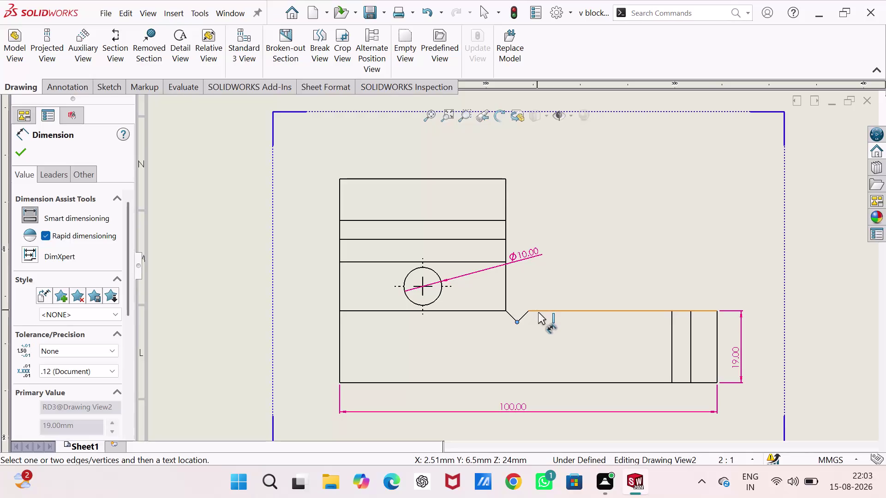
Add the 3.00 dimension to the step edge beside the notch in the side view.
click(538, 313)
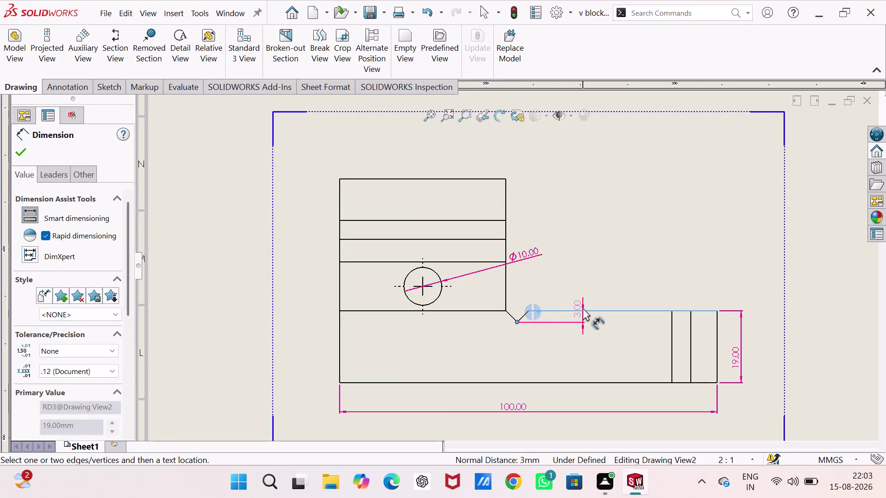
click(583, 296)
scroll(up, 3)
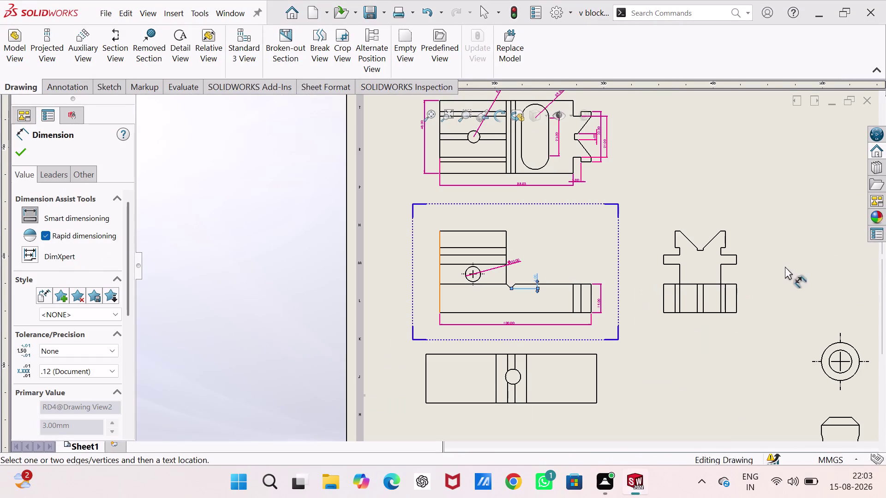
scroll(down, 3)
scroll(down, 3)
Dimension the end view's 19 mm base height, 32 mm shoulder height and 48 mm width.
scroll(up, 3)
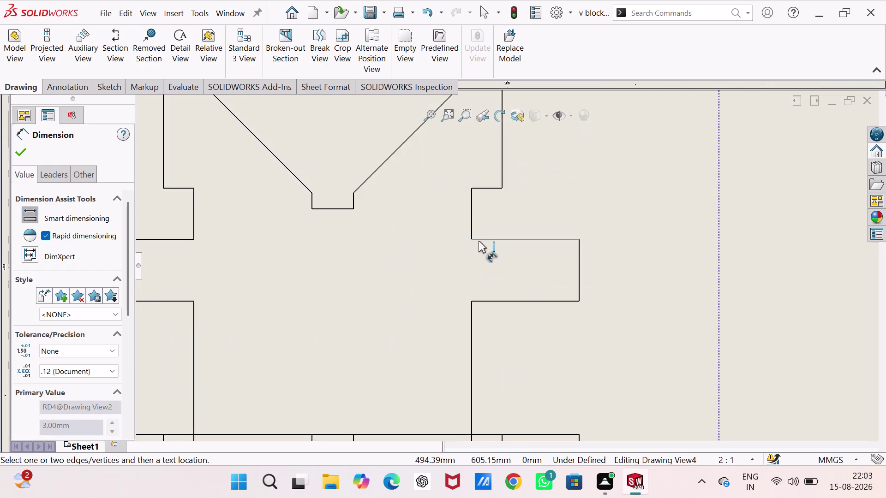
scroll(up, 3)
scroll(up, 3)
scroll(up, 3)
scroll(down, 3)
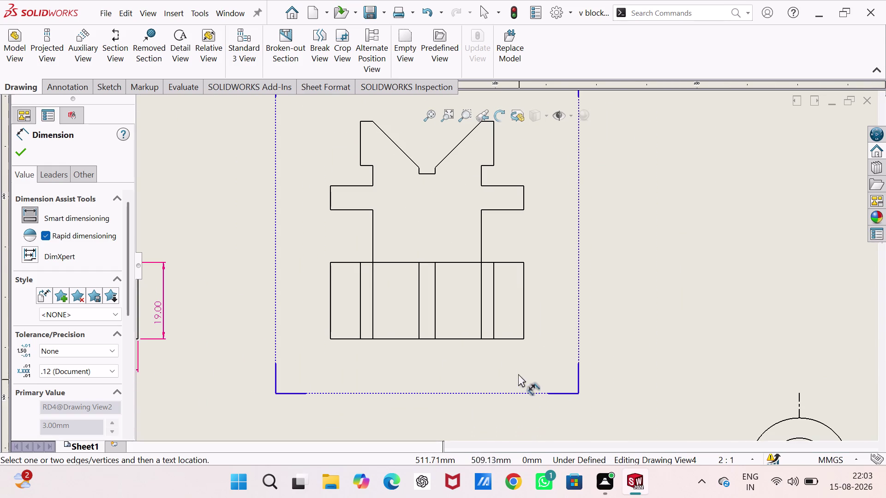
click(524, 304)
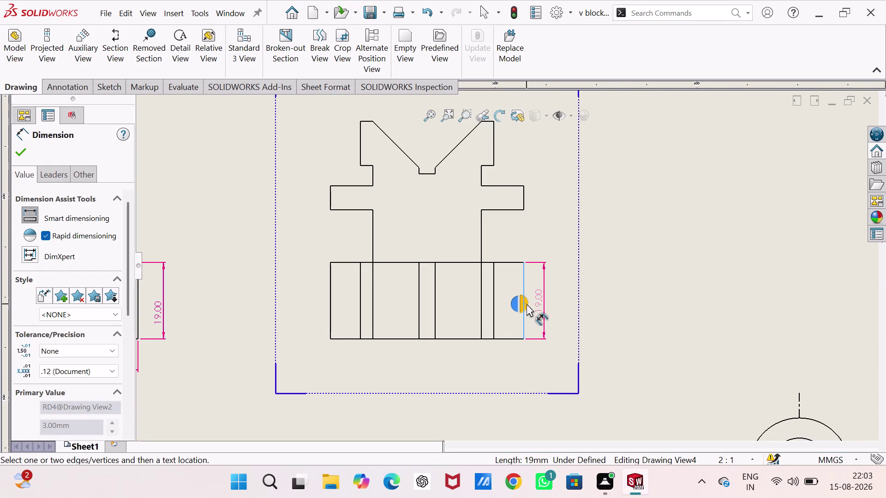
click(526, 304)
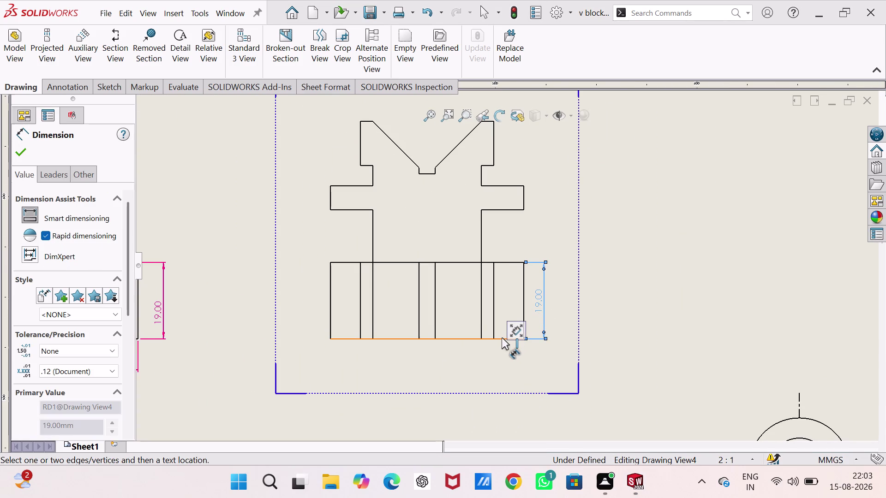
click(501, 338)
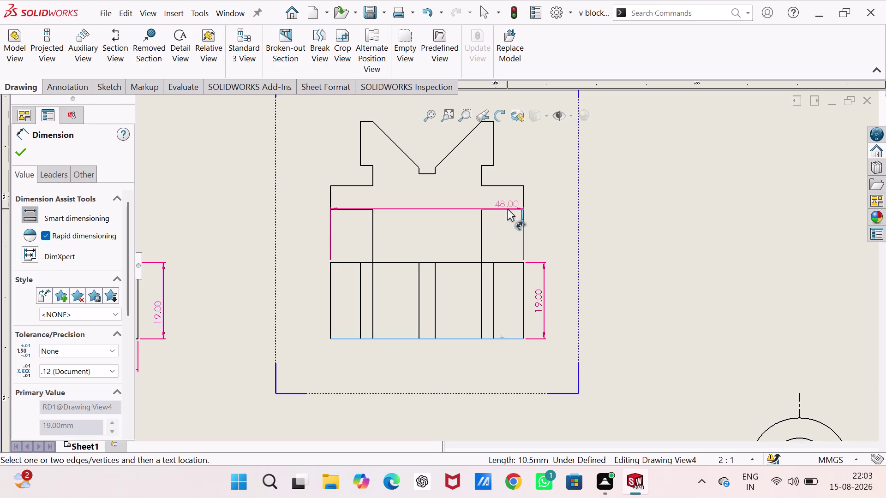
click(507, 209)
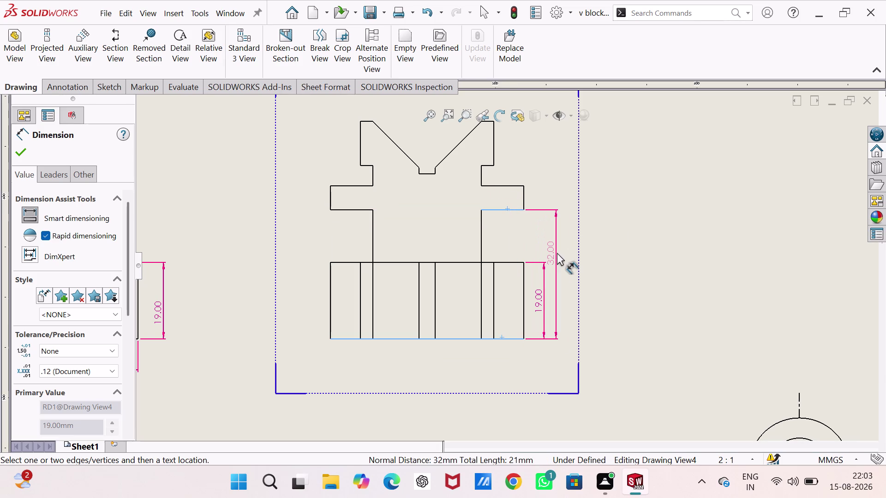
click(557, 253)
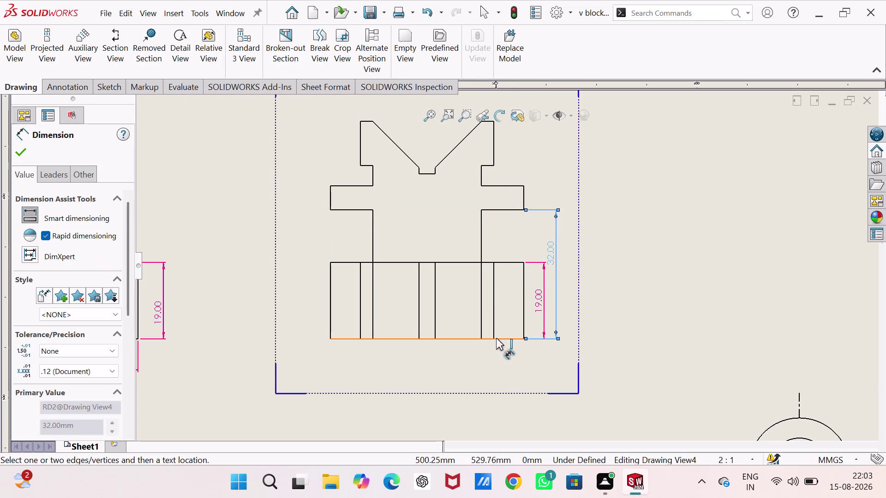
click(496, 338)
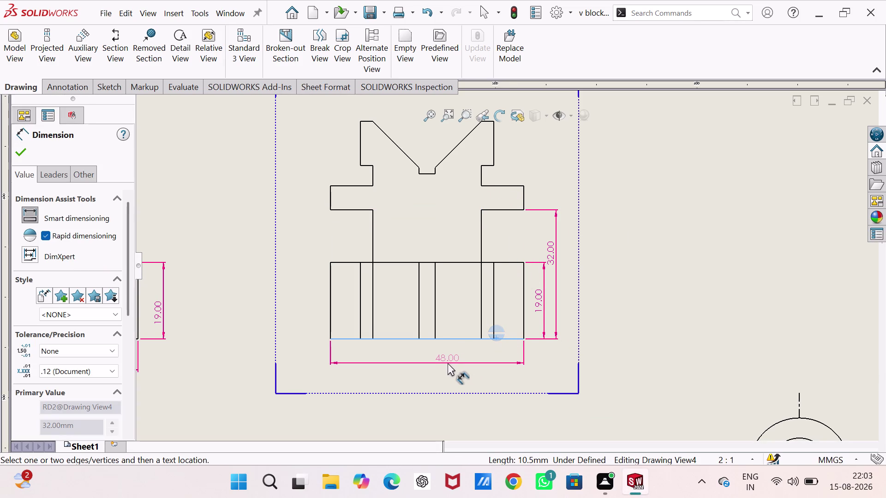
click(448, 363)
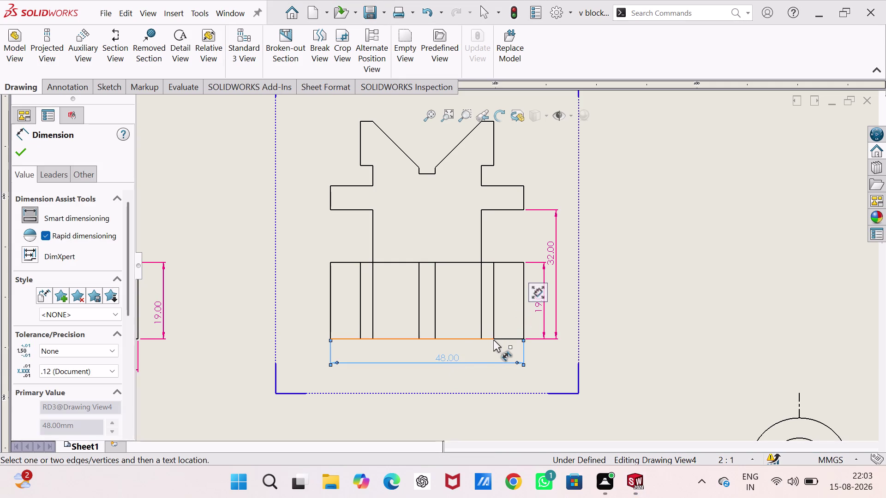
Add the 38 mm, 43 mm and 54 mm height dimensions from the bottom edge.
click(505, 339)
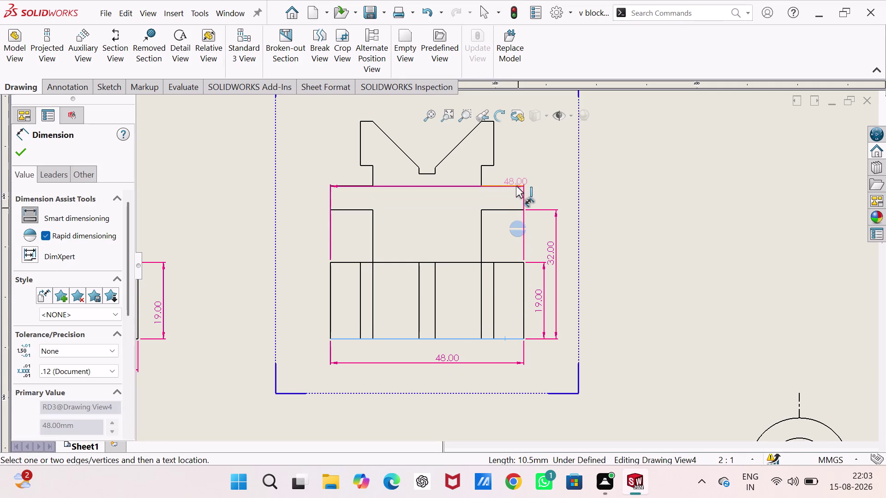
click(516, 186)
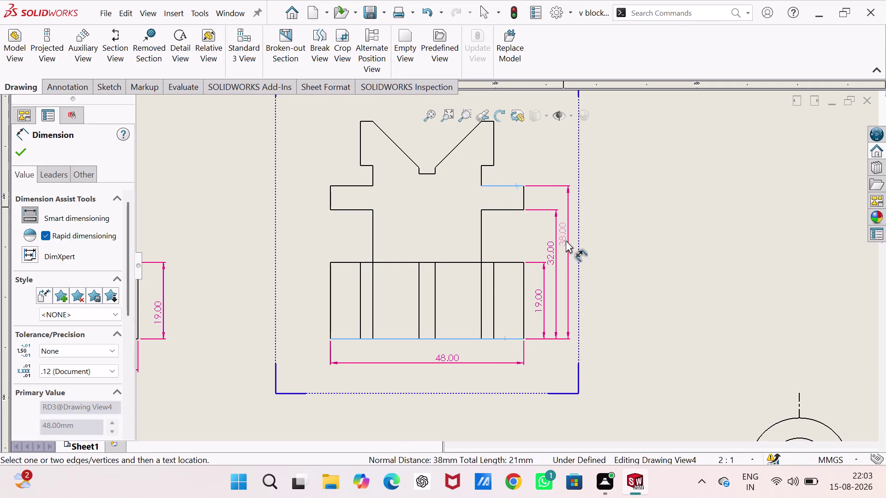
click(570, 254)
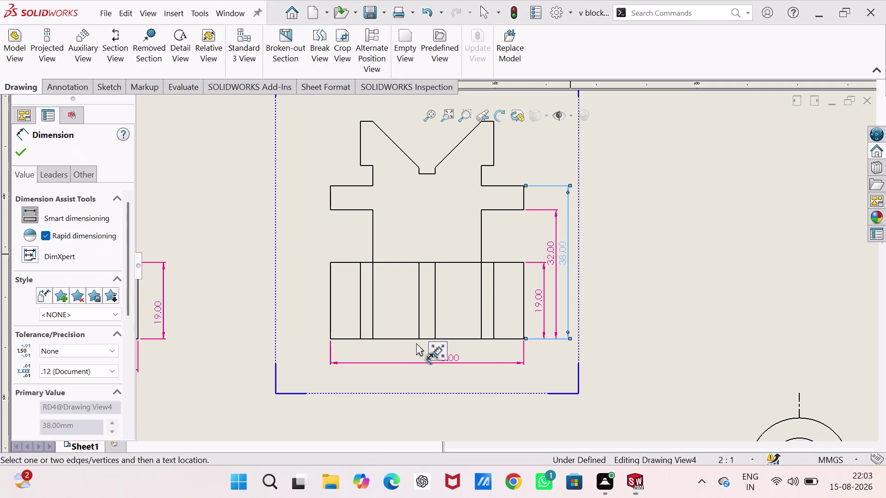
click(425, 338)
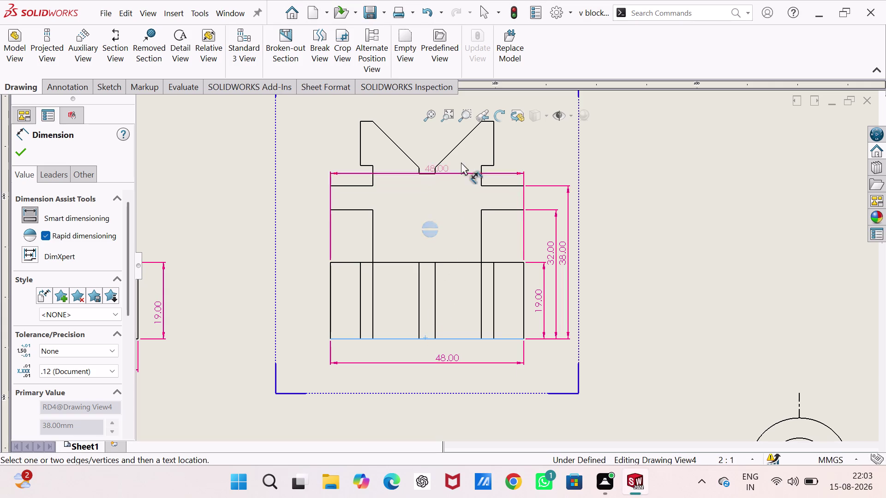
click(487, 165)
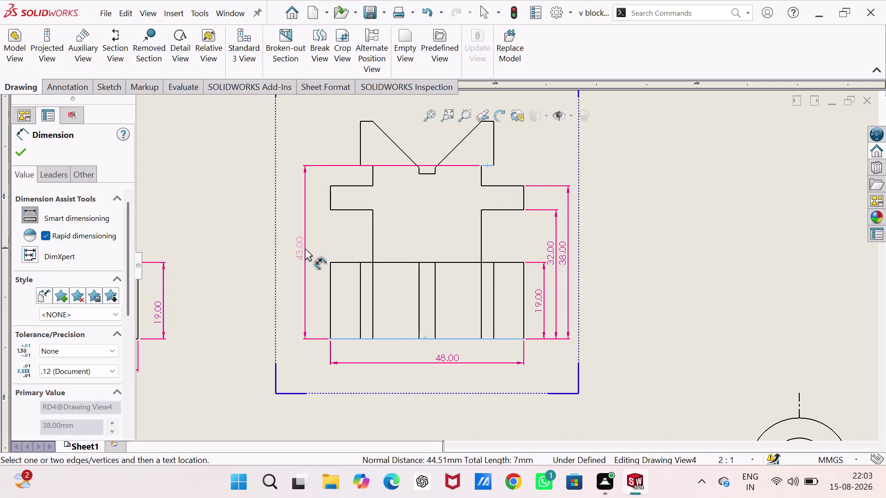
click(305, 248)
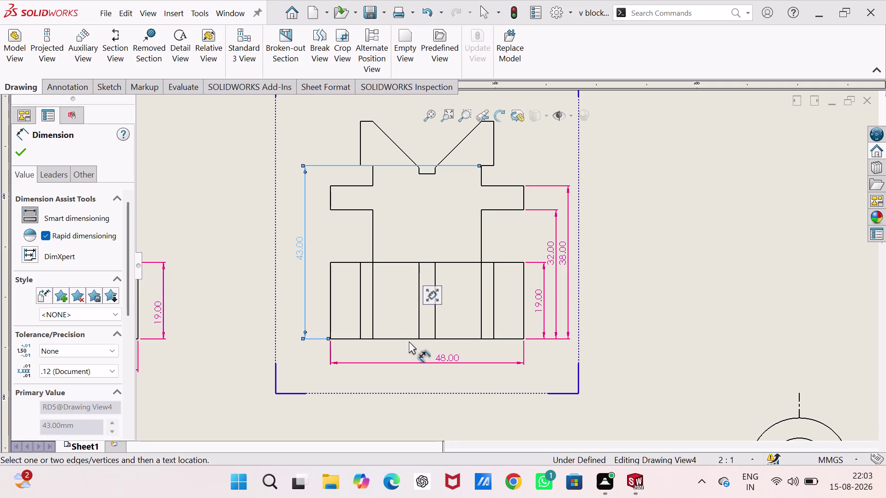
click(407, 340)
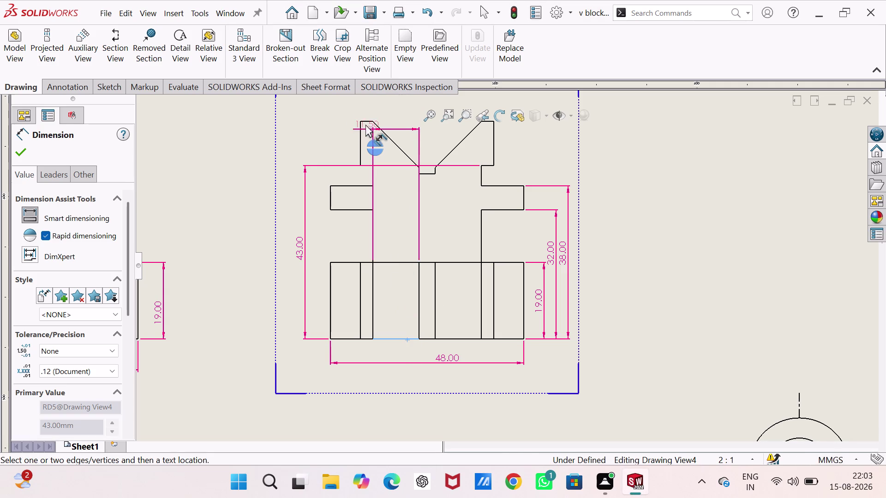
click(365, 120)
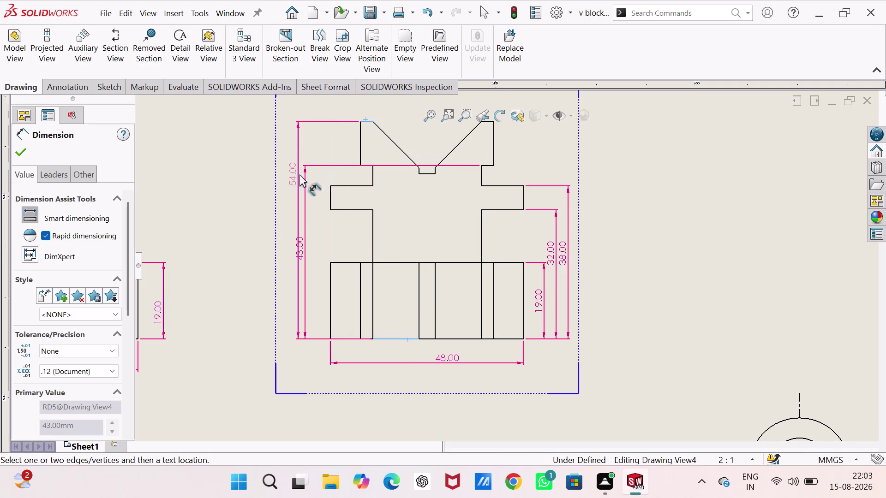
click(296, 230)
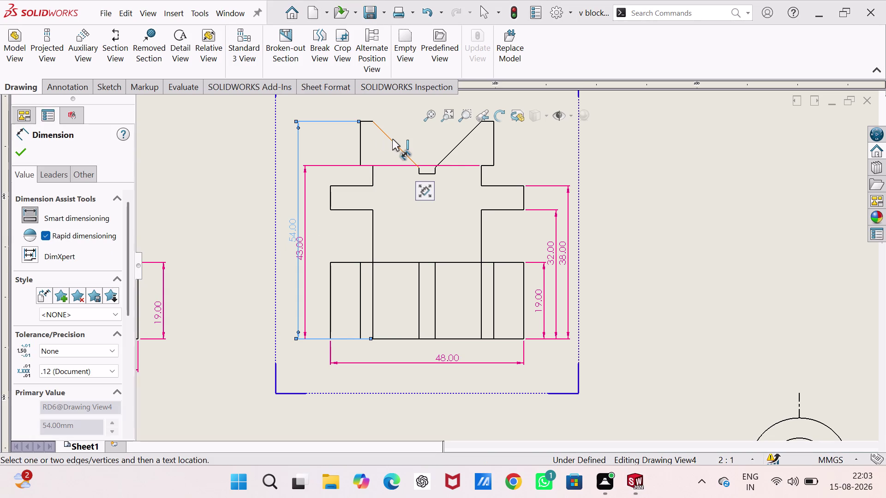
Dimension the 90° V angle and the 4 mm slot width.
click(392, 139)
click(451, 150)
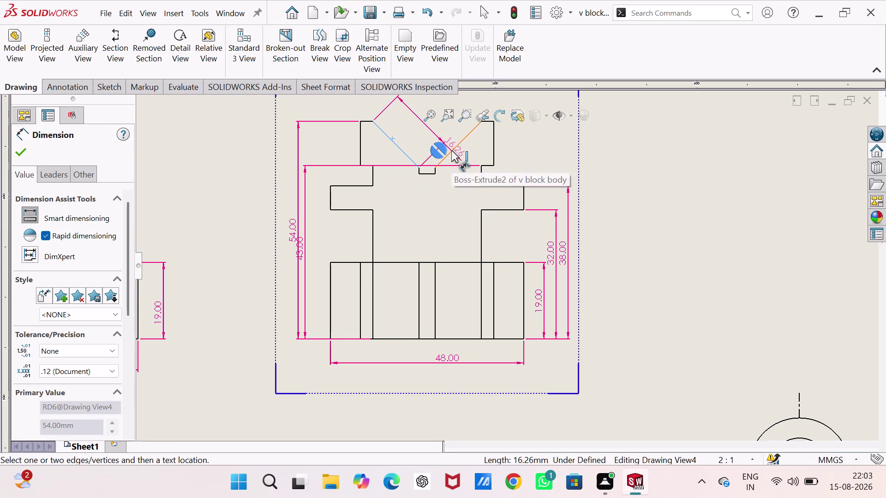
click(429, 136)
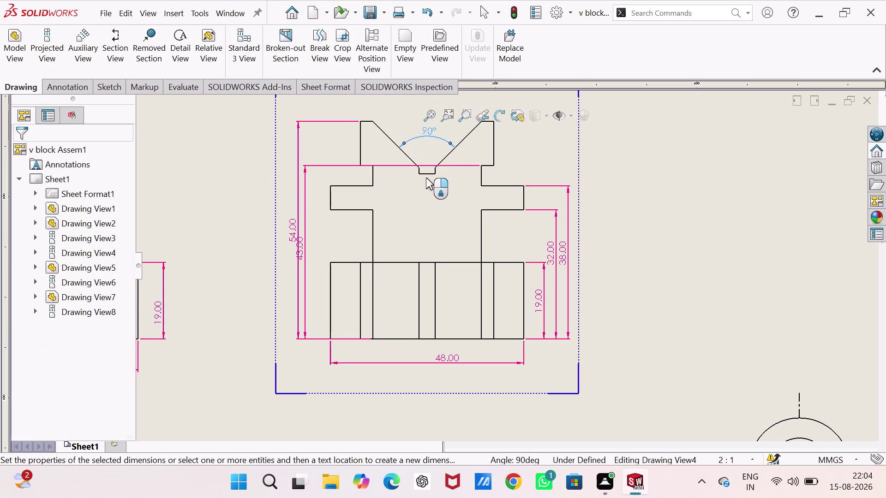
click(426, 174)
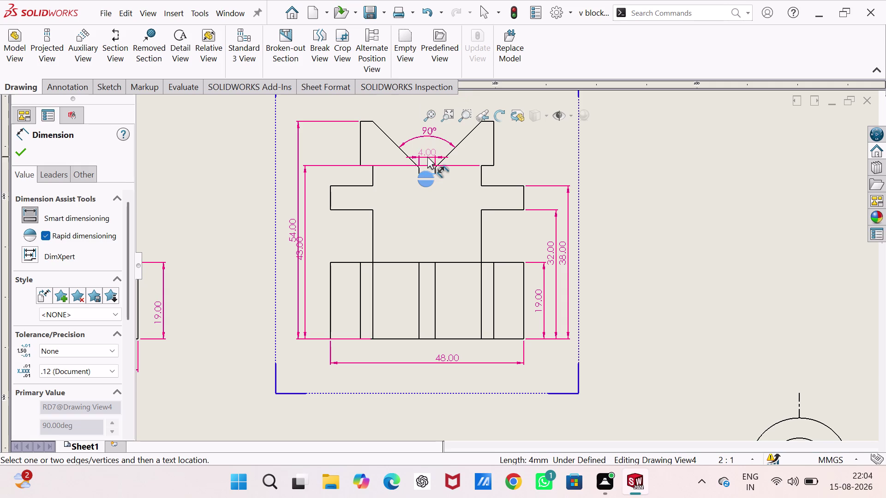
click(427, 157)
scroll(up, 3)
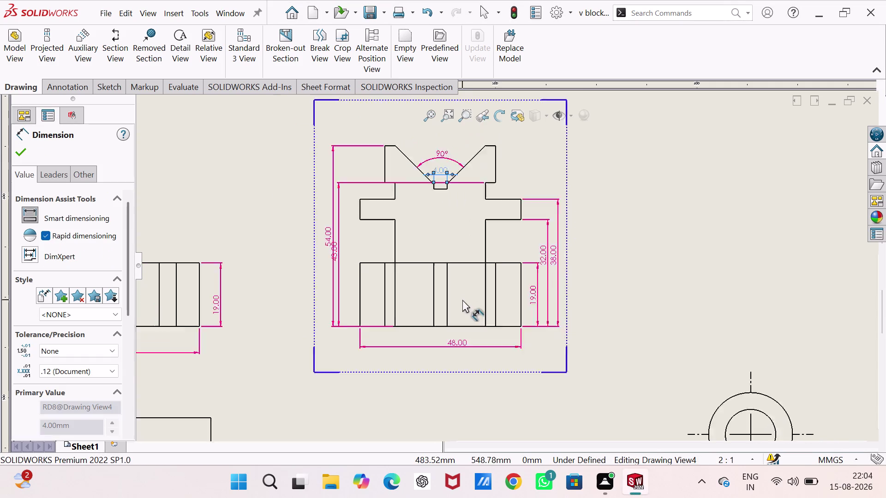
Dimension the outer circle of the ring view as Ø10.00.
scroll(up, 3)
scroll(up, 3)
scroll(down, 3)
scroll(down, 3)
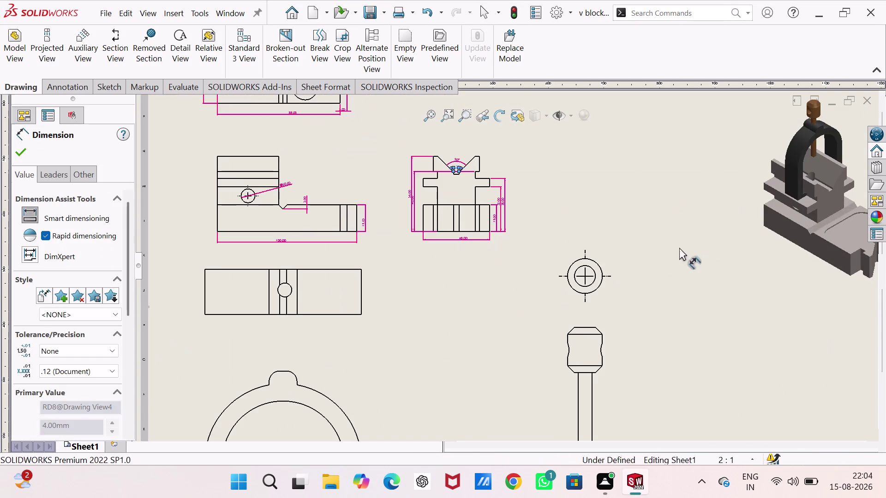
scroll(down, 3)
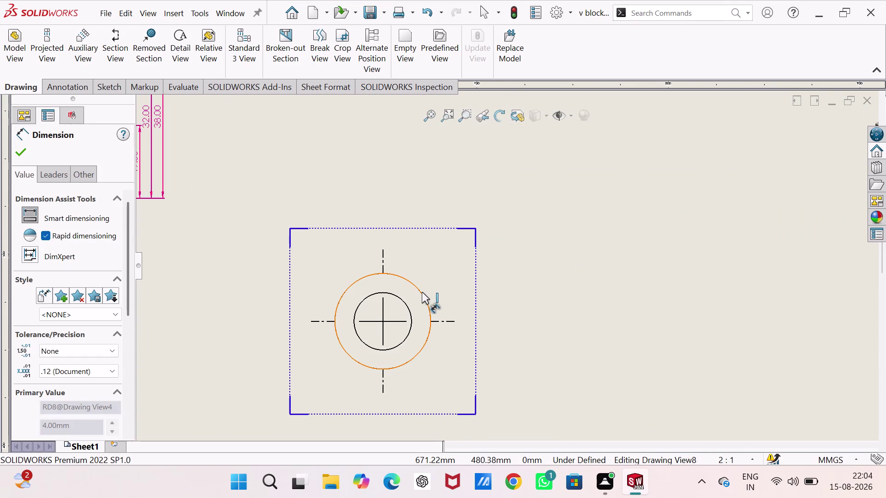
click(422, 292)
click(443, 264)
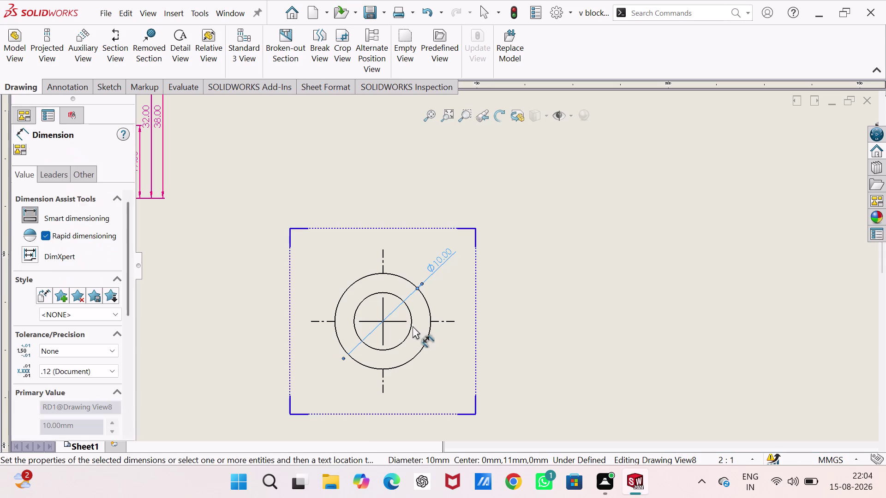
Add the Ø6.00 inner diameter dimension to the ring.
click(413, 325)
click(411, 316)
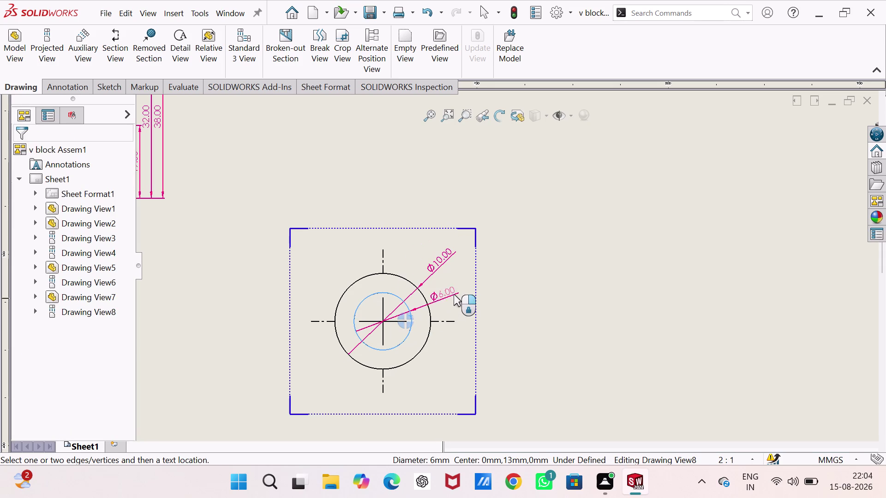
click(458, 292)
scroll(up, 3)
scroll(up, 3)
scroll(down, 3)
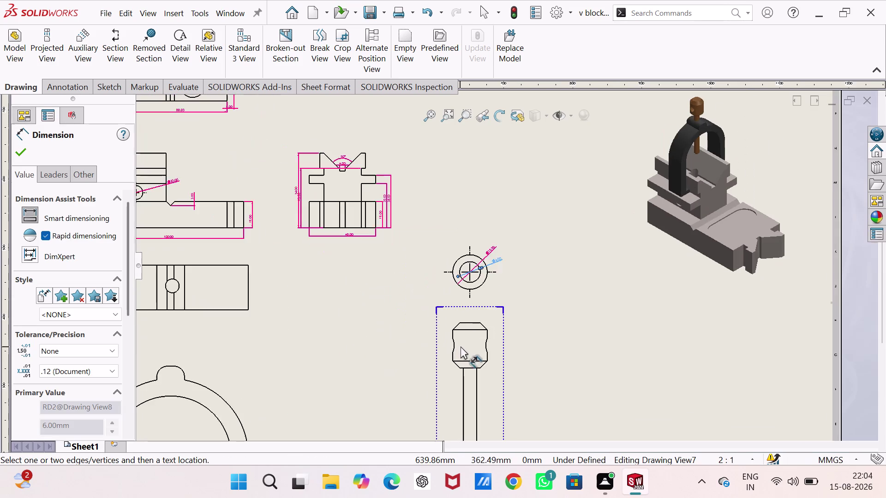
Add the 135° chamfer angle dimension under the pin head.
scroll(down, 3)
scroll(up, 3)
scroll(down, 3)
scroll(down, 3)
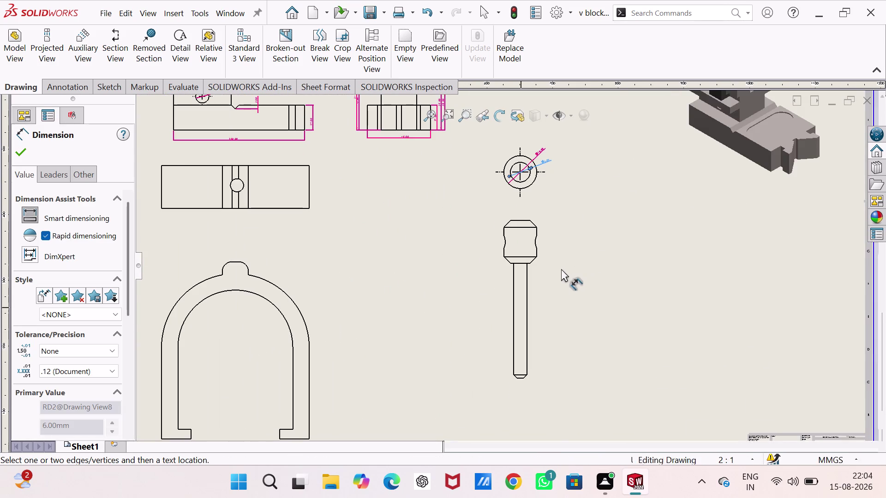
scroll(down, 3)
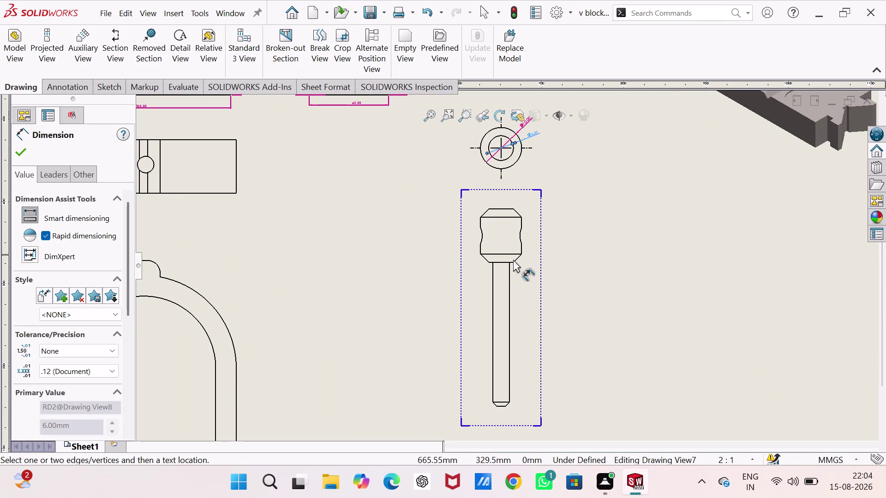
click(518, 257)
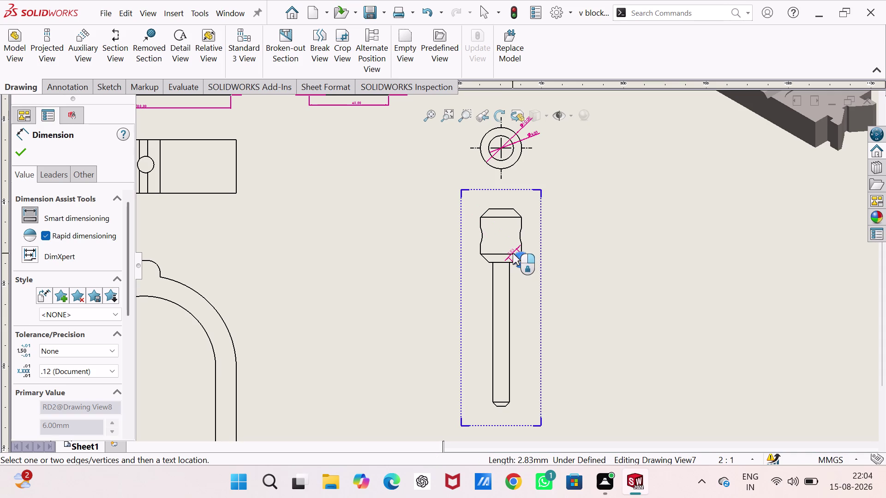
scroll(down, 3)
scroll(down, 3)
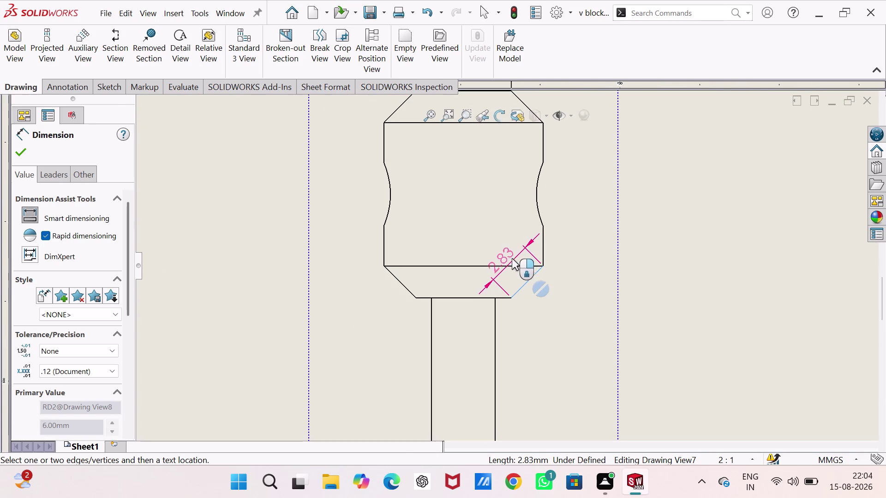
scroll(down, 3)
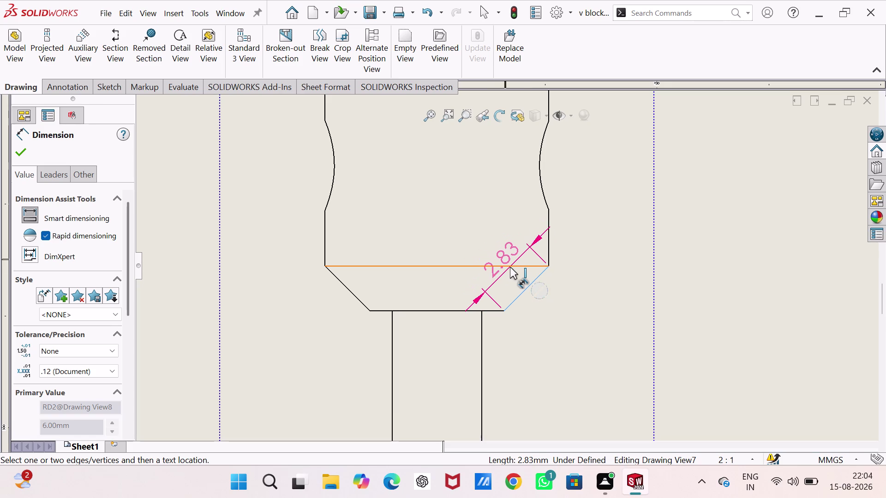
click(509, 267)
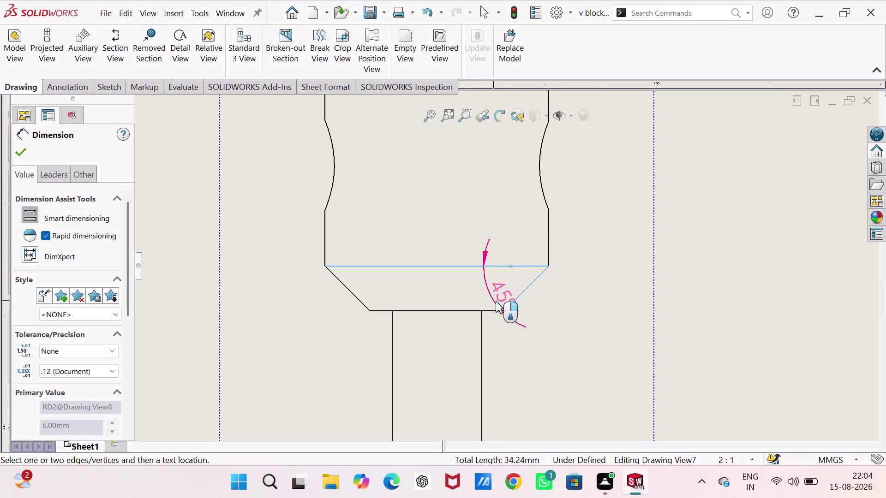
click(543, 303)
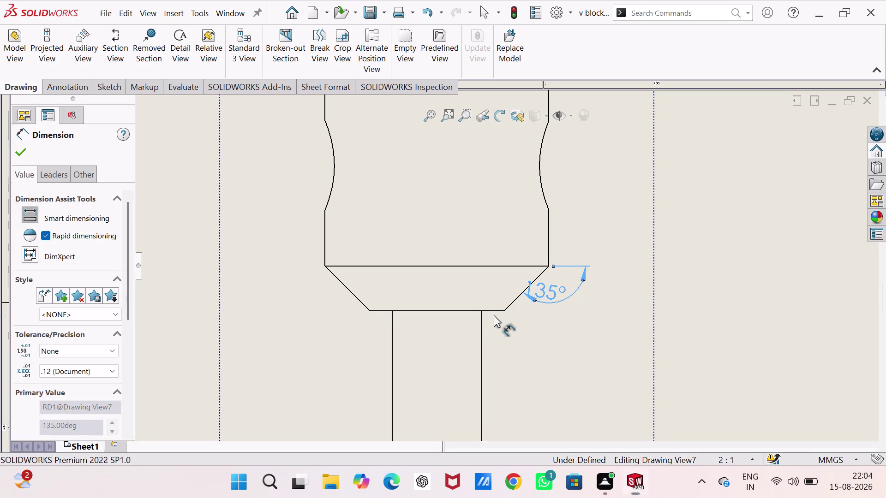
Dimension the pin's 34.00 shank length and 13.00 head height.
click(483, 335)
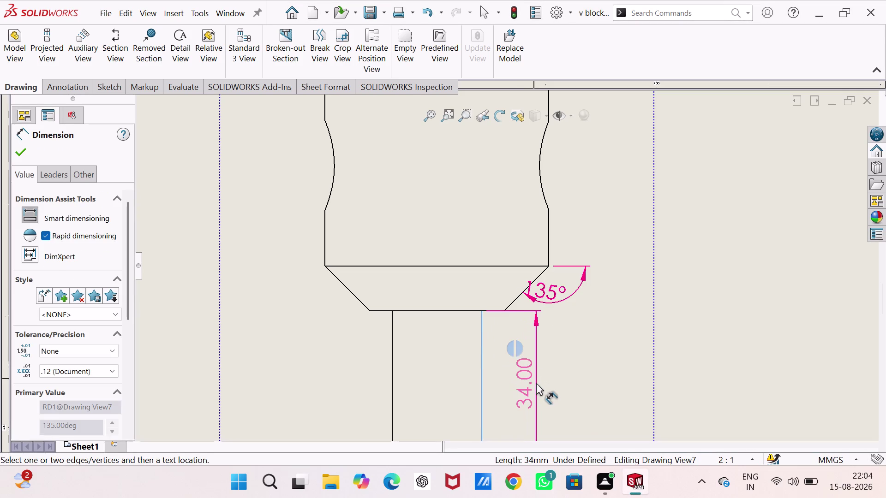
click(536, 383)
scroll(up, 3)
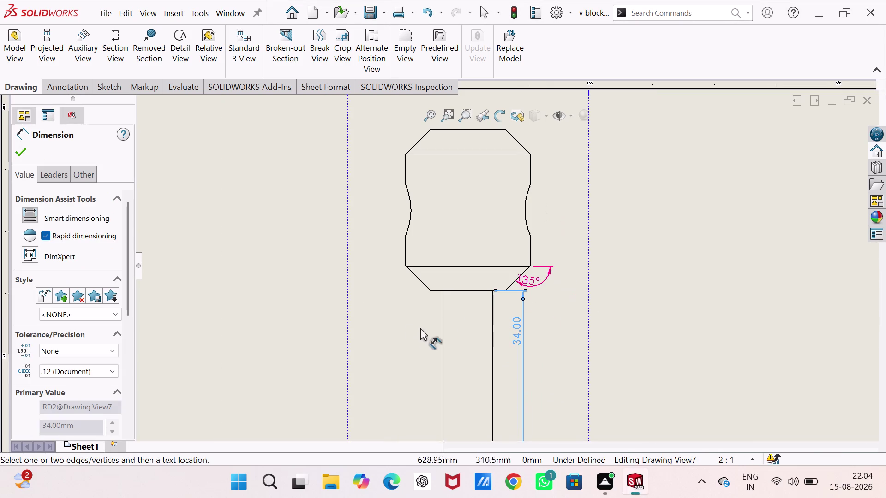
click(440, 292)
scroll(up, 3)
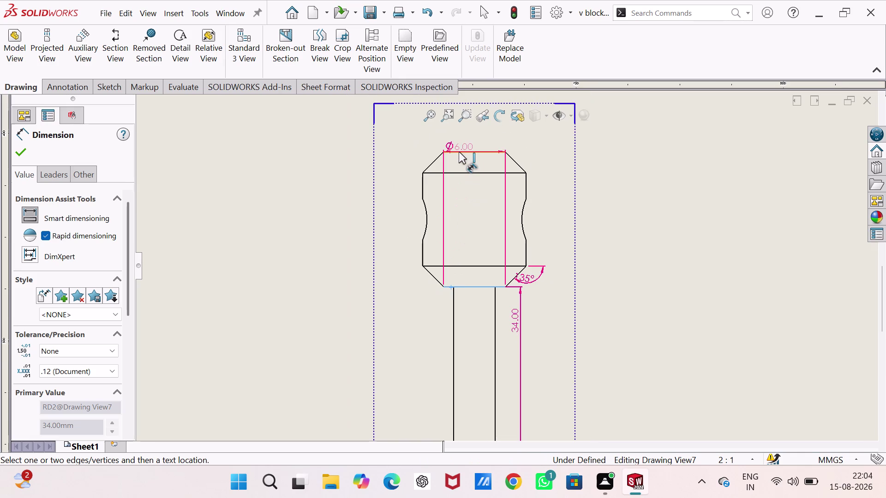
scroll(down, 3)
scroll(up, 3)
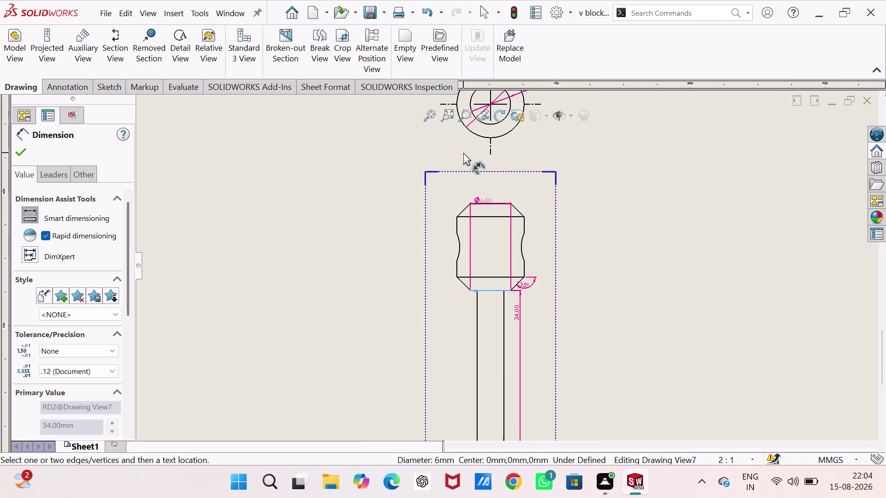
scroll(down, 3)
scroll(down, 3)
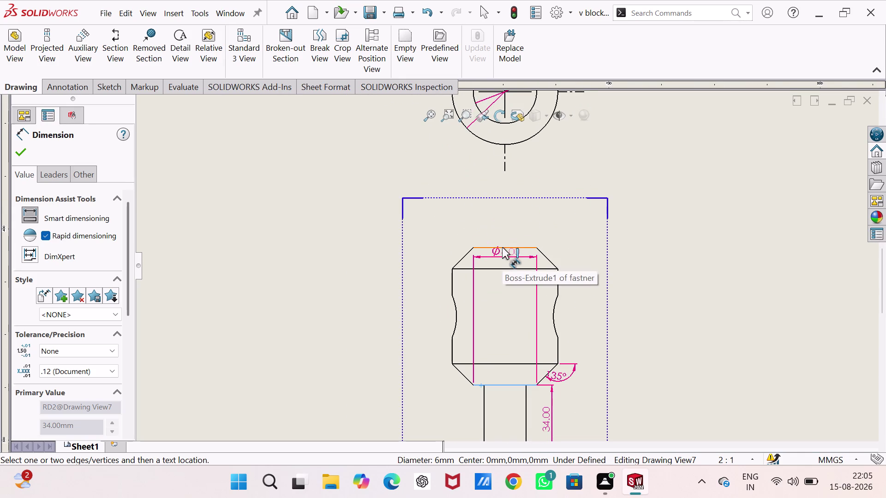
click(502, 247)
click(429, 304)
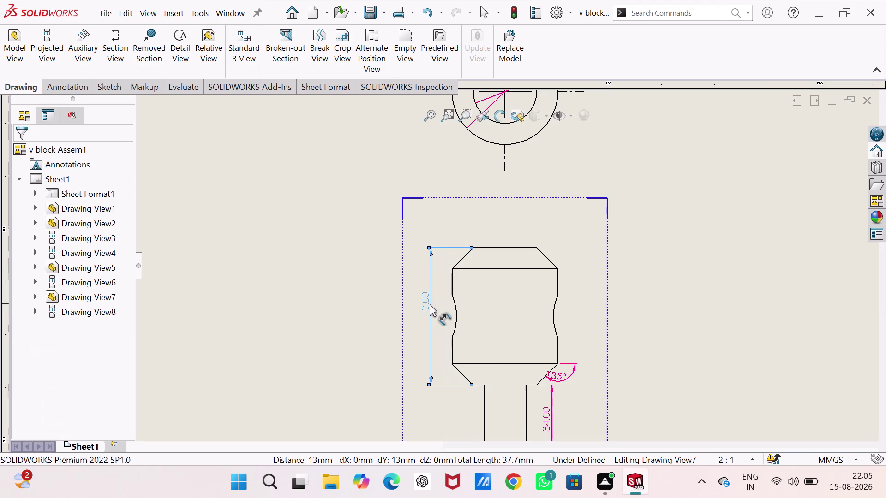
Add the 4.00 diameter dimension at the shank end.
scroll(up, 3)
scroll(up, 3)
scroll(down, 3)
scroll(up, 3)
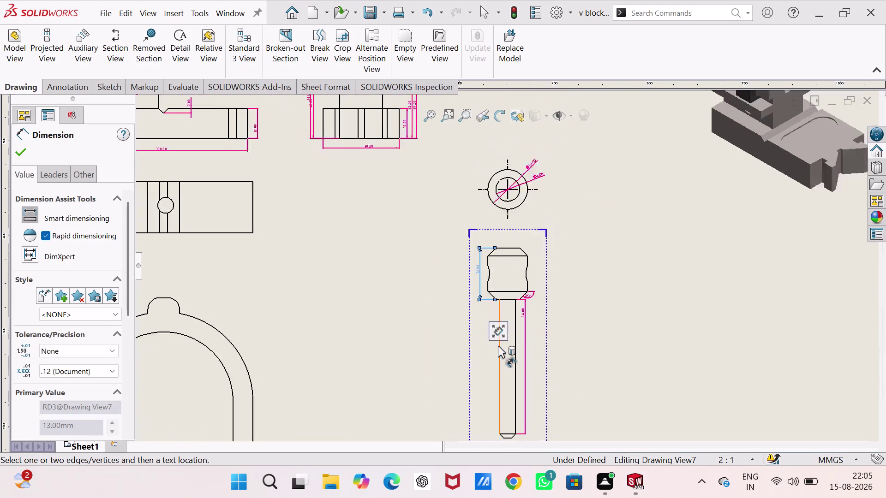
scroll(up, 3)
scroll(down, 3)
scroll(down, 3)
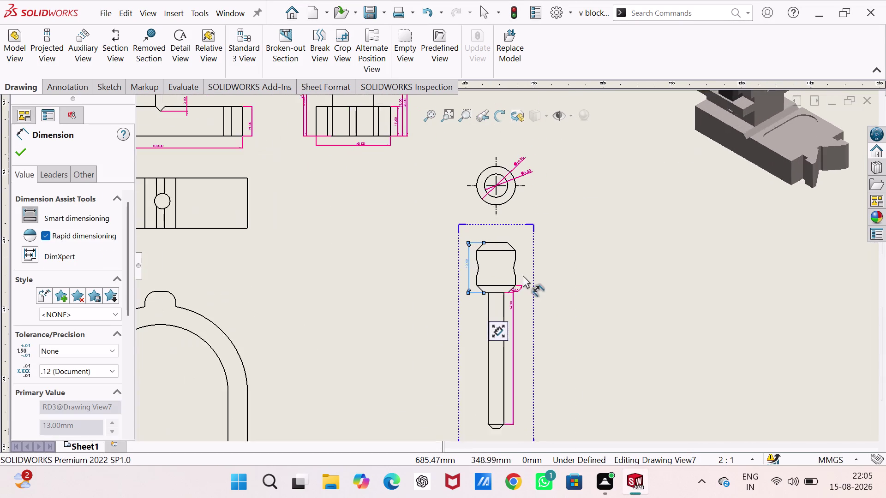
scroll(down, 3)
scroll(up, 3)
scroll(down, 3)
scroll(up, 3)
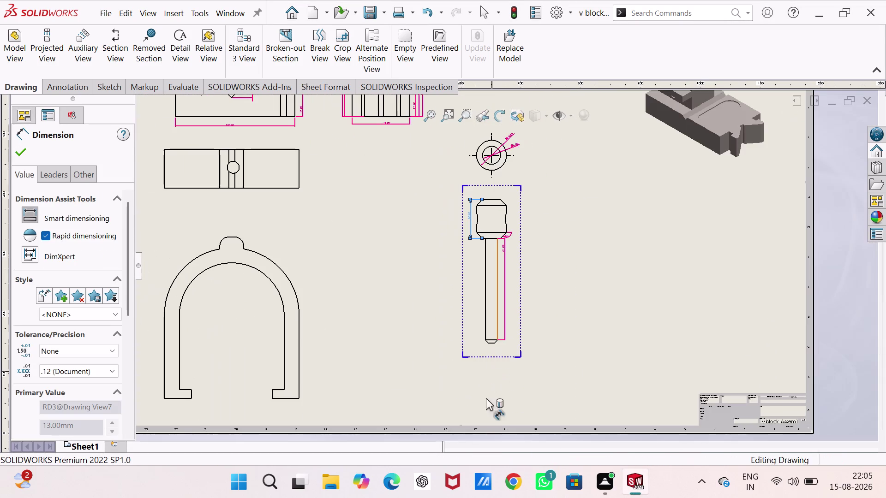
scroll(down, 3)
click(499, 213)
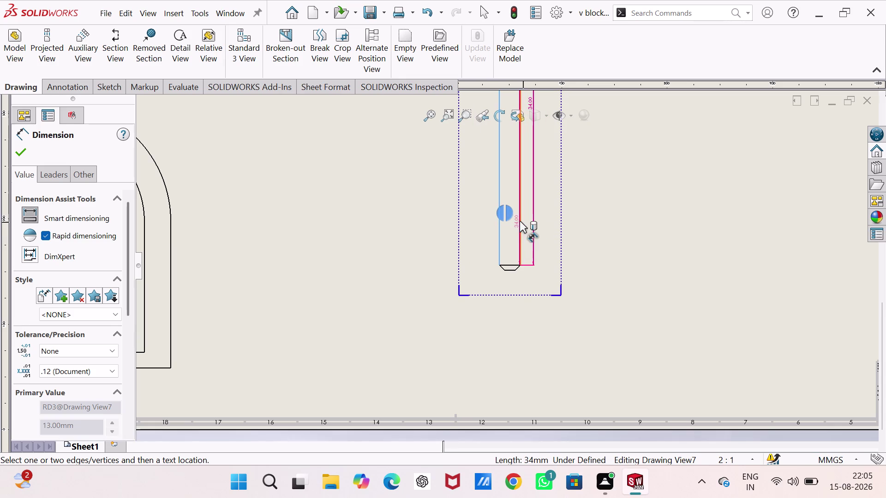
click(519, 221)
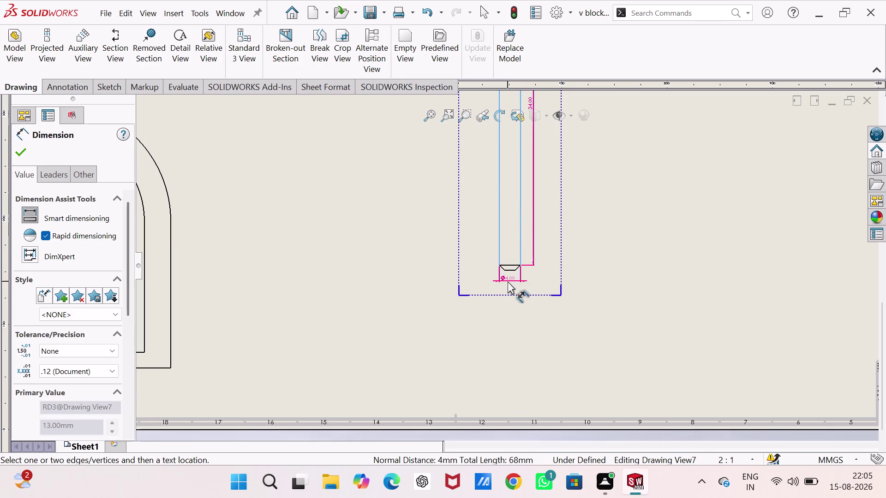
click(507, 281)
scroll(up, 3)
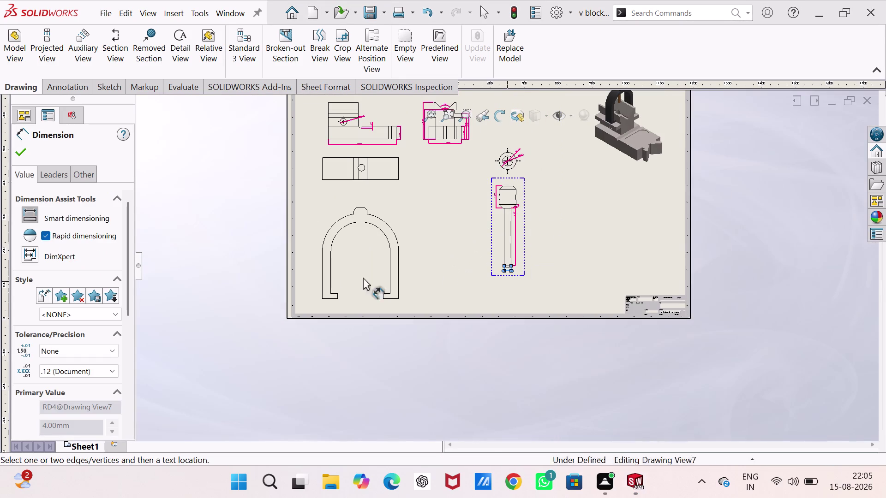
scroll(down, 3)
Dimension the diameter of the small hole in the block view.
scroll(down, 3)
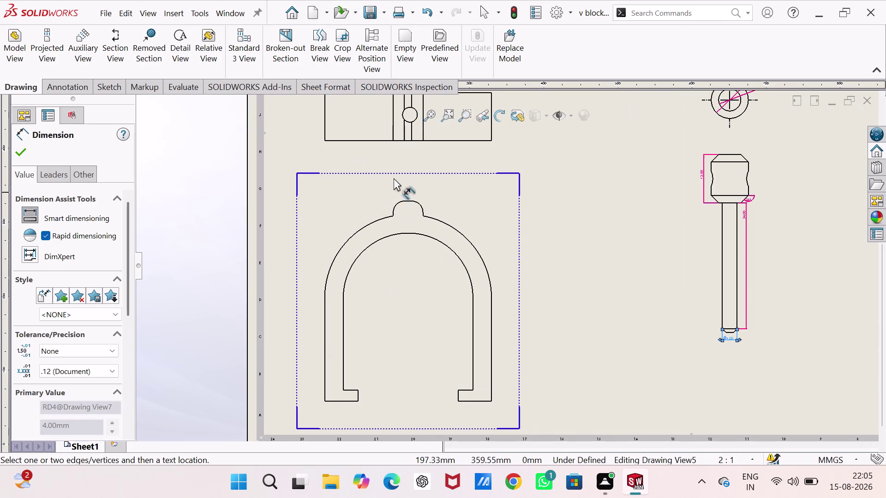
scroll(up, 3)
scroll(down, 3)
scroll(down, 3)
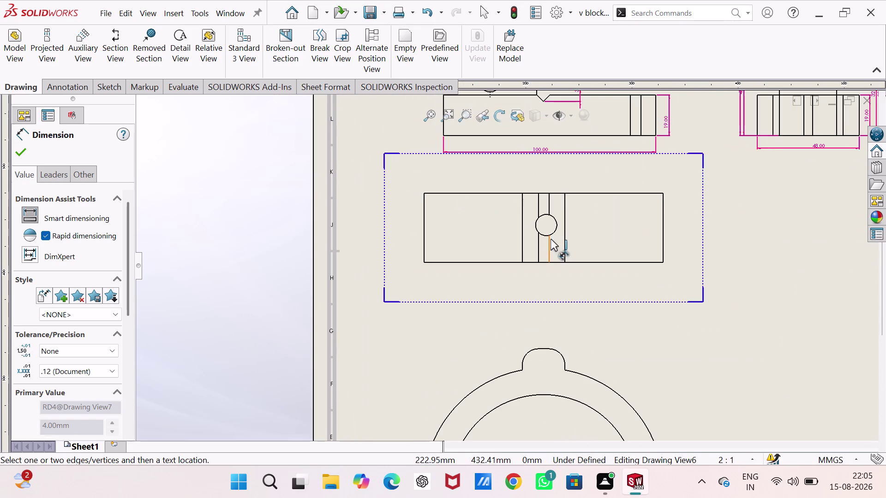
click(553, 231)
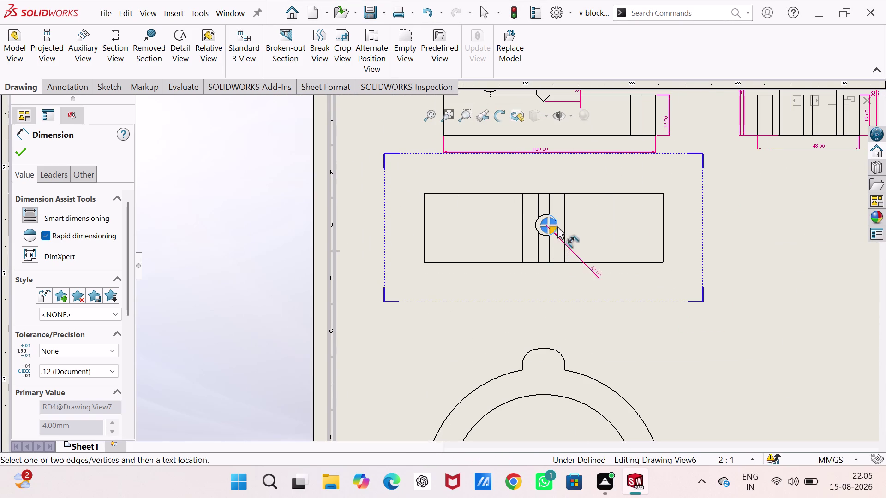
click(606, 179)
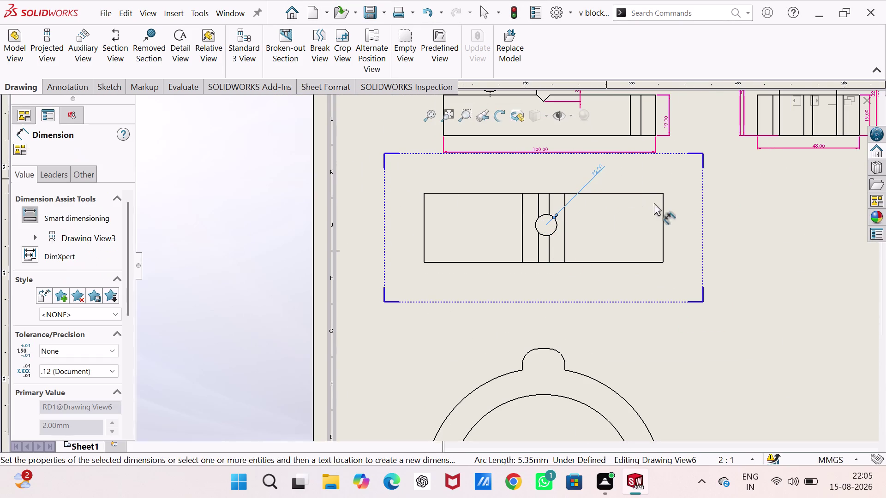
Add the 45.00 block length and select the edge for the 13.00 height.
click(663, 210)
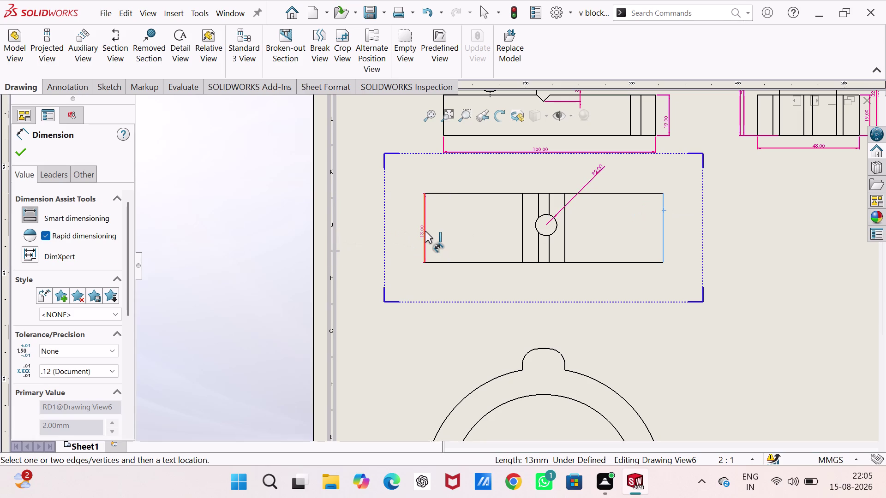
click(425, 231)
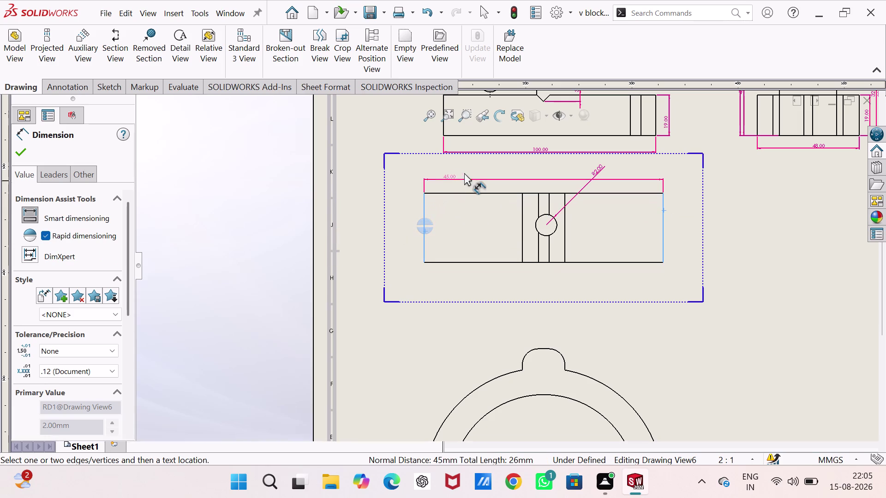
click(466, 172)
click(426, 218)
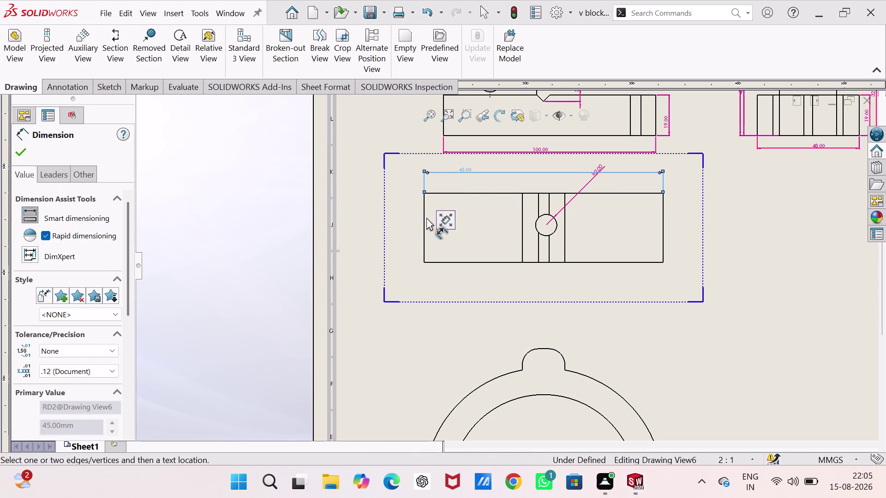
click(424, 224)
click(410, 226)
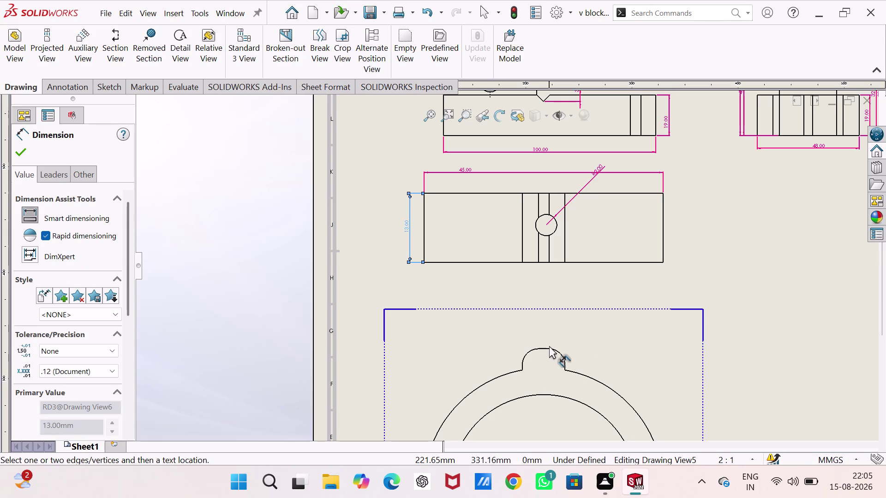
Place the 13.00 height and dimension the small top notch radius.
click(562, 355)
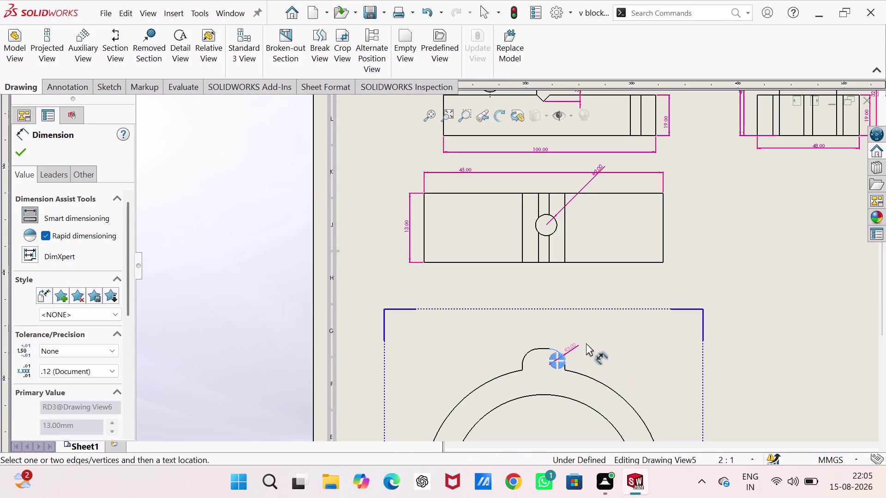
click(586, 343)
scroll(up, 3)
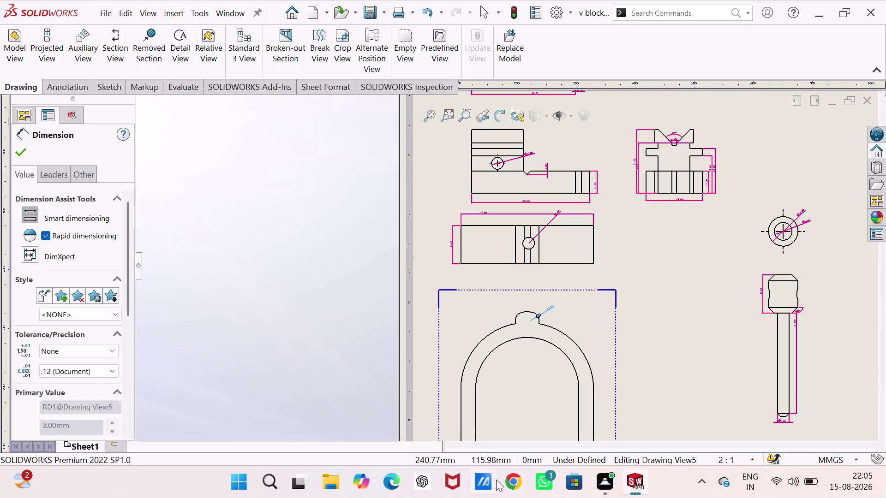
click(565, 336)
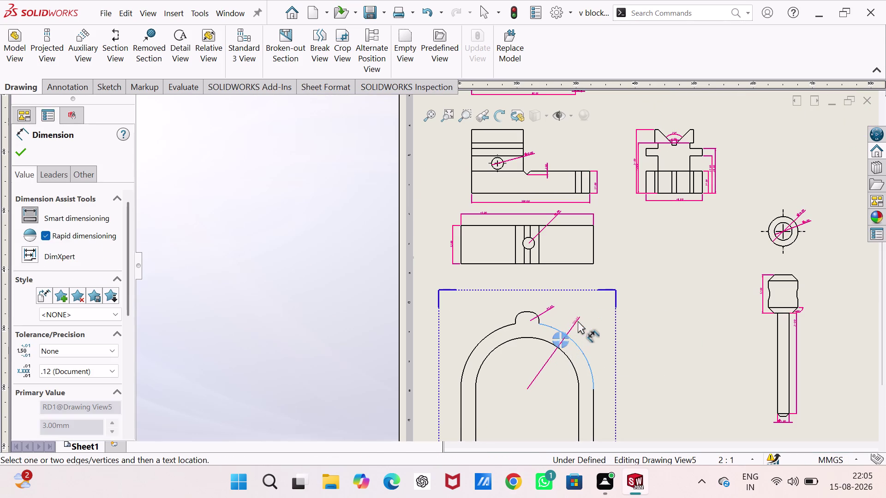
Dimension the outer 22.5 mm and inner 17.5 mm arch radii.
click(585, 316)
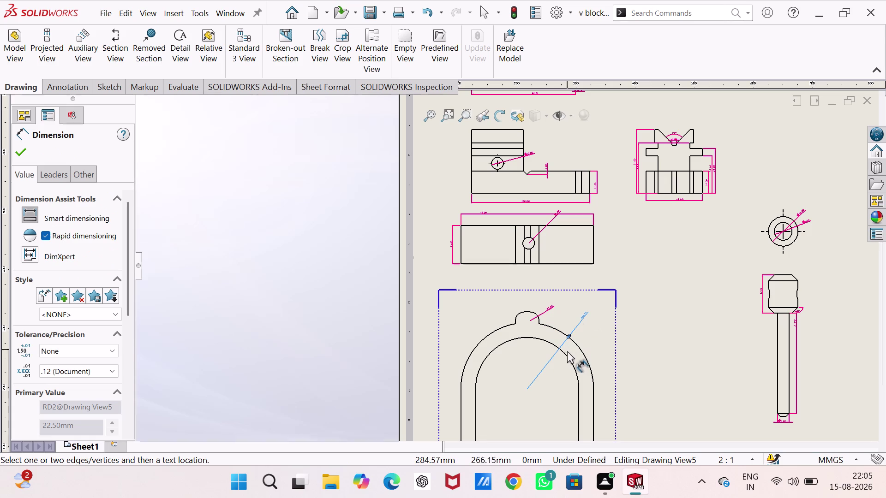
click(568, 357)
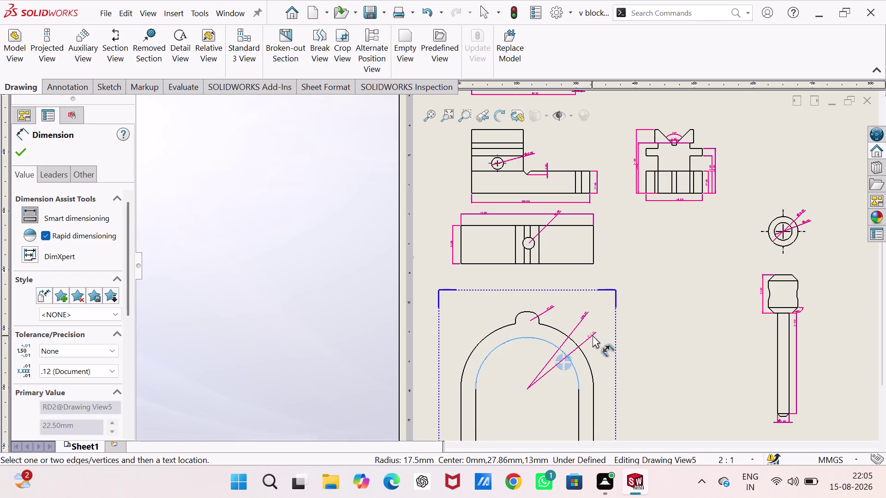
click(592, 336)
scroll(up, 3)
scroll(up, 3)
scroll(down, 3)
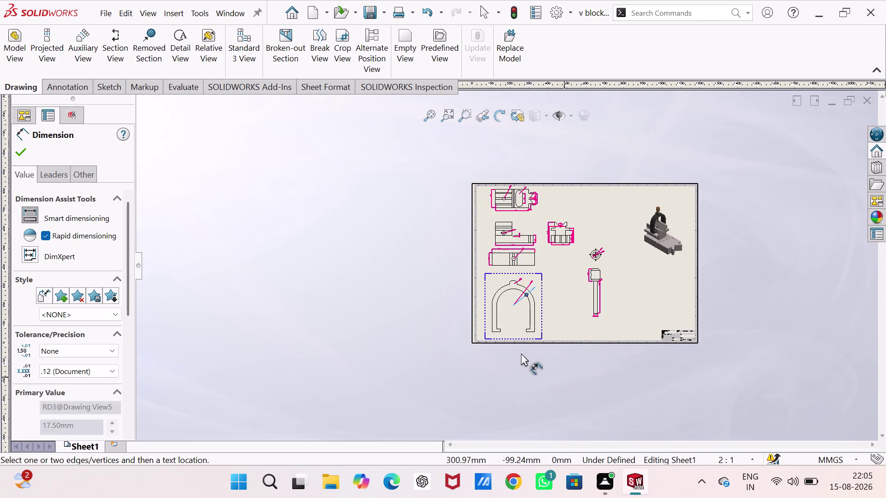
scroll(down, 3)
scroll(down, 3)
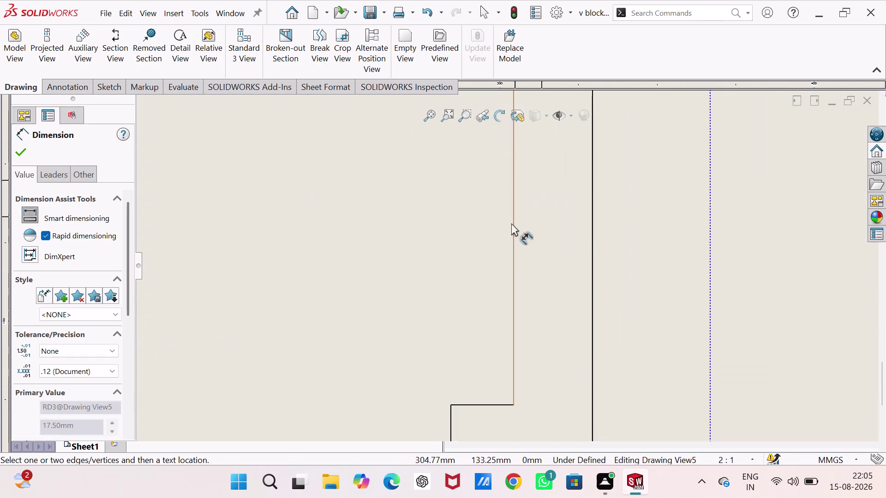
Dimension the right foot's 4 mm step width and 9 mm foot width.
scroll(up, 3)
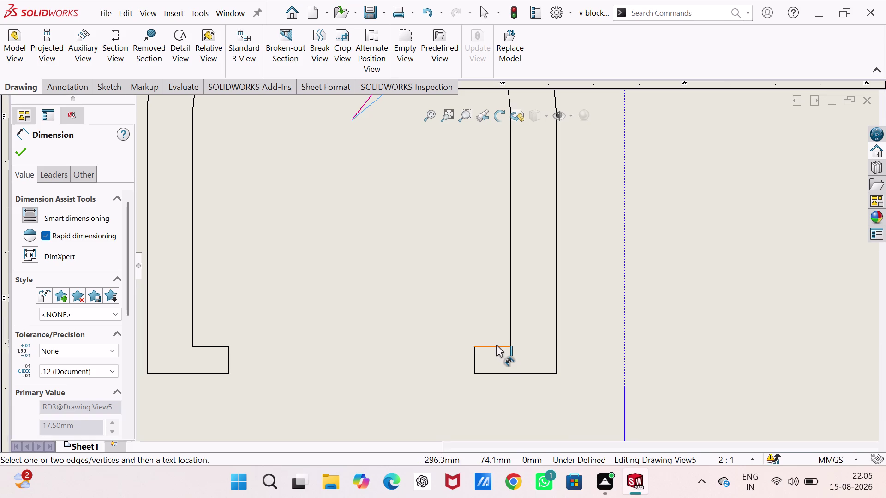
click(496, 345)
click(496, 397)
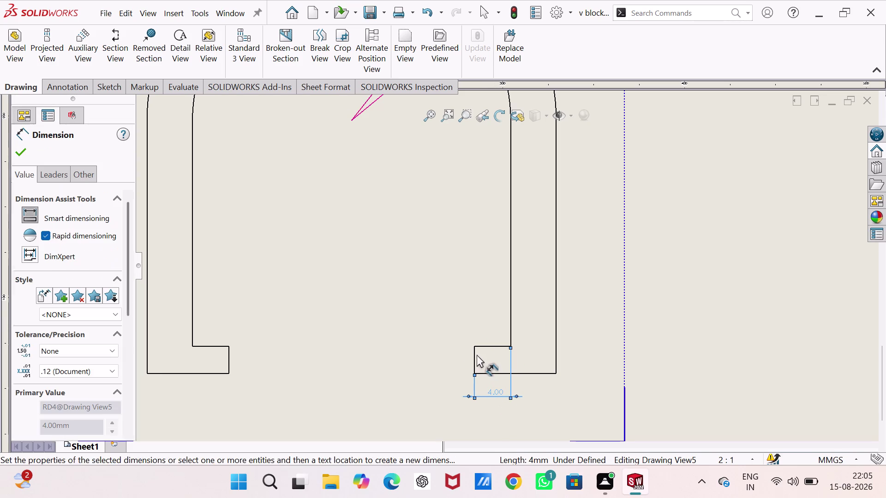
click(475, 355)
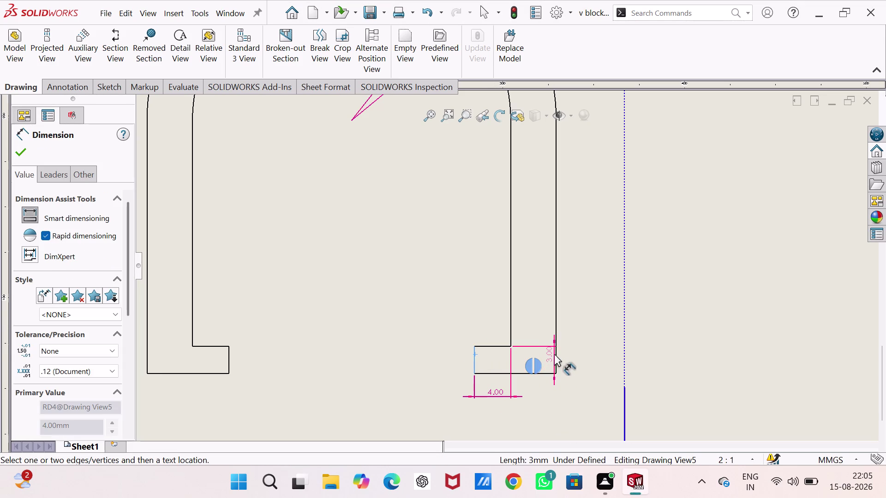
click(555, 352)
click(518, 416)
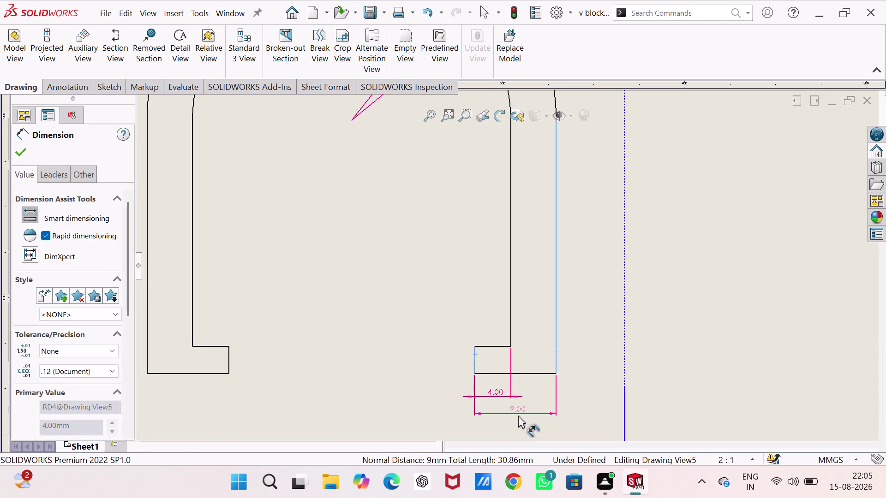
click(475, 360)
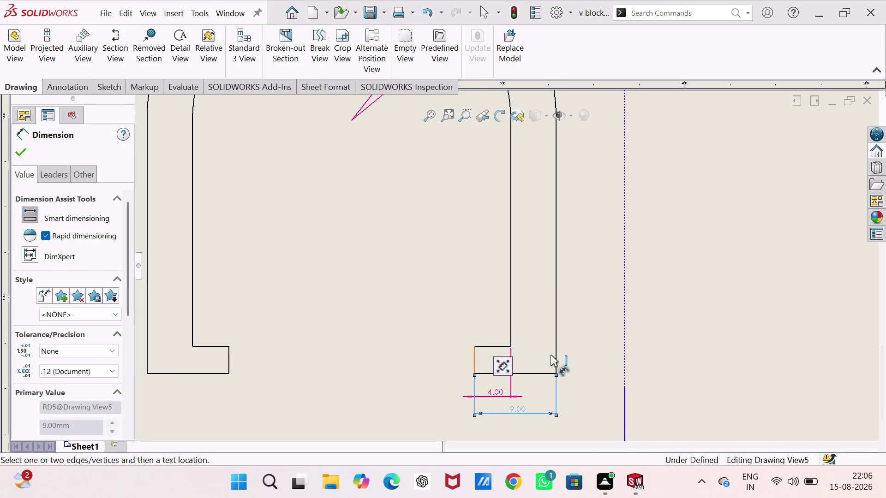
Add the 3 mm step height and the 27 mm gap between the feet.
click(582, 349)
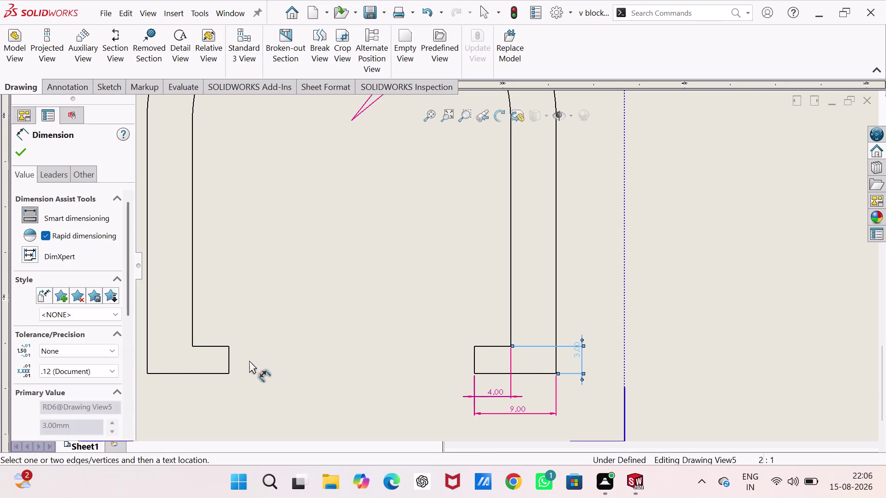
click(229, 360)
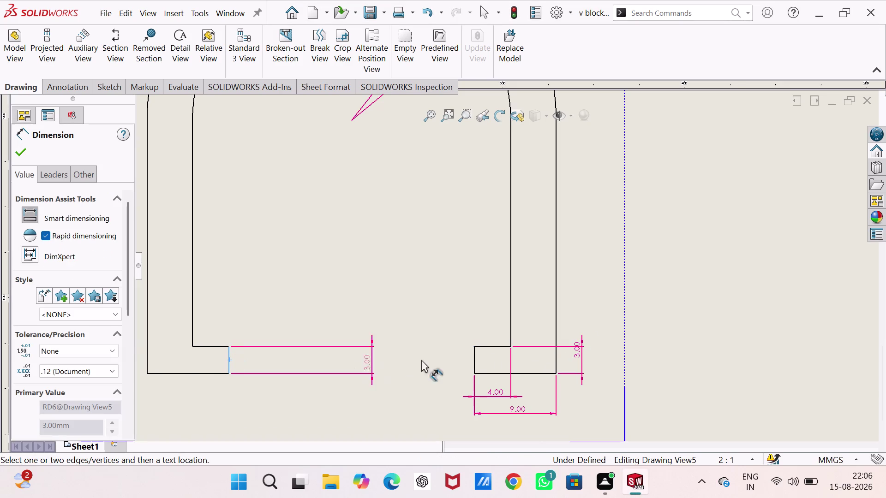
click(474, 361)
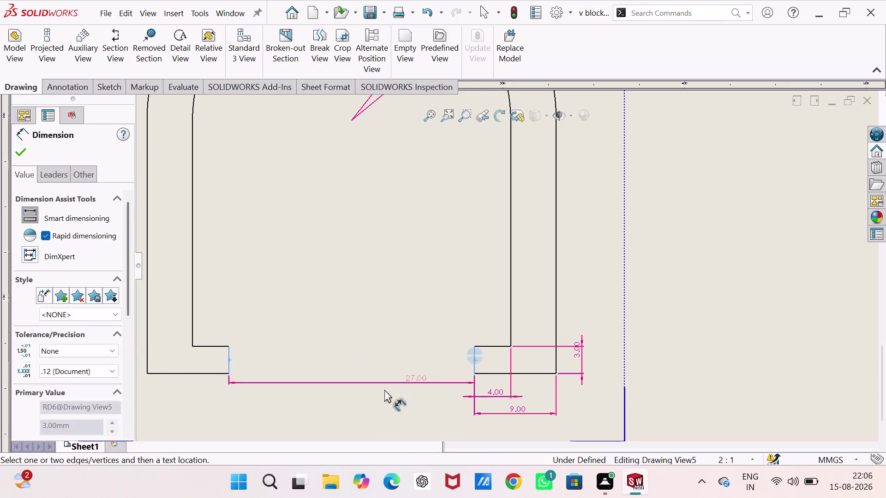
click(374, 403)
Dimension the arched view's 45 mm overall width.
scroll(up, 3)
scroll(up, 3)
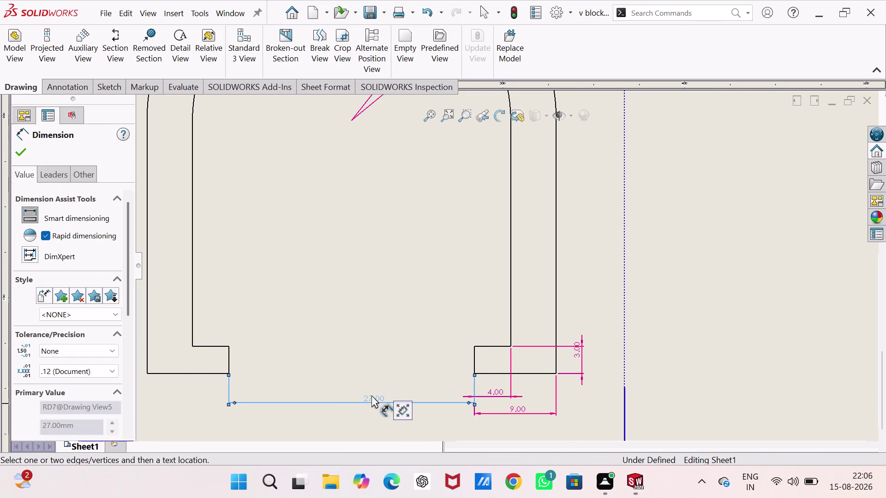
scroll(up, 3)
scroll(down, 3)
scroll(down, 3)
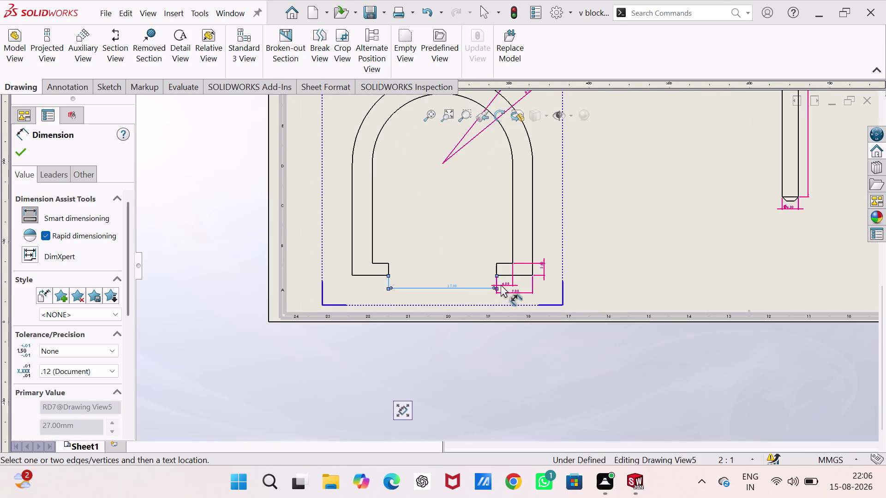
click(531, 217)
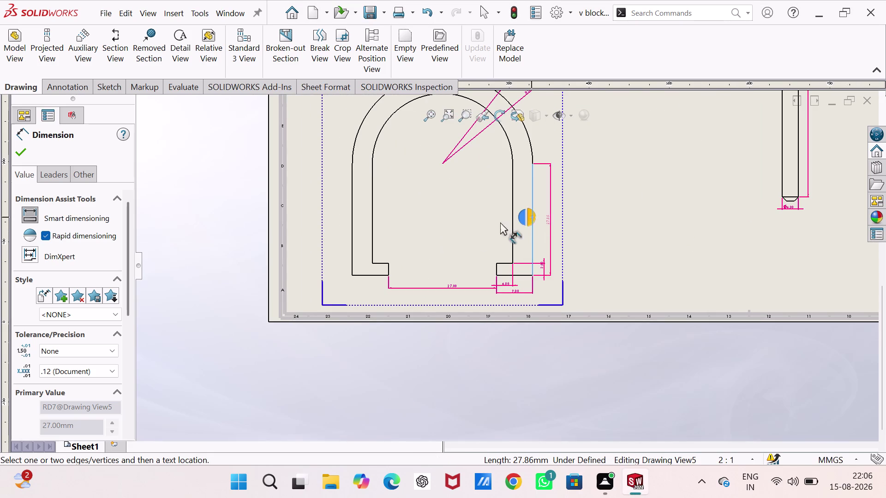
click(351, 225)
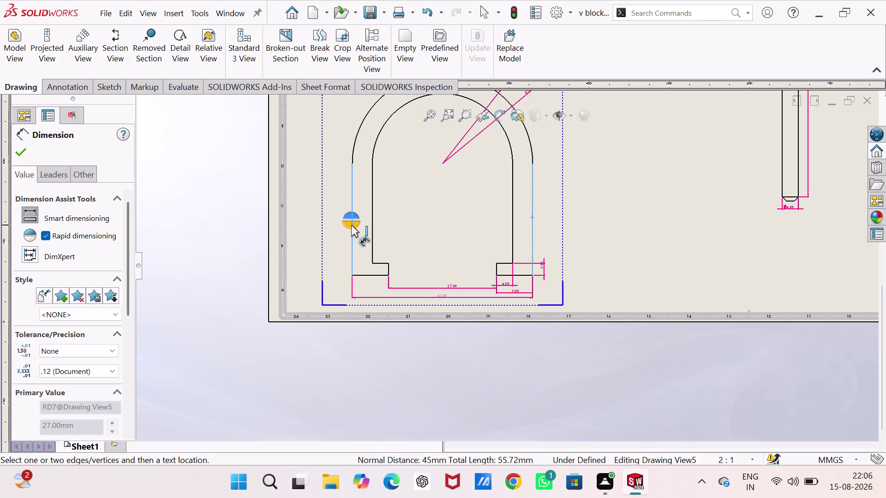
click(450, 296)
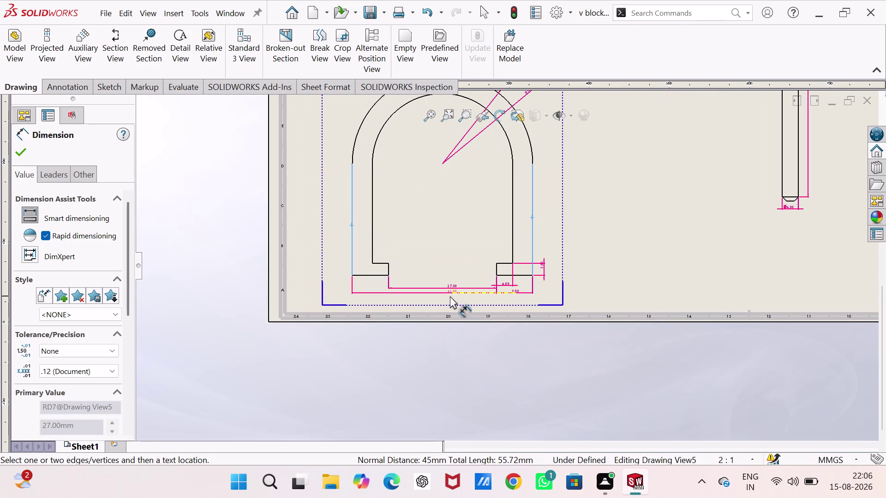
Zoom to fit the sheet and bring up the drawing's save-as options.
scroll(down, 3)
scroll(up, 3)
scroll(up, 3)
scroll(up, 3)
scroll(down, 3)
scroll(up, 3)
scroll(down, 3)
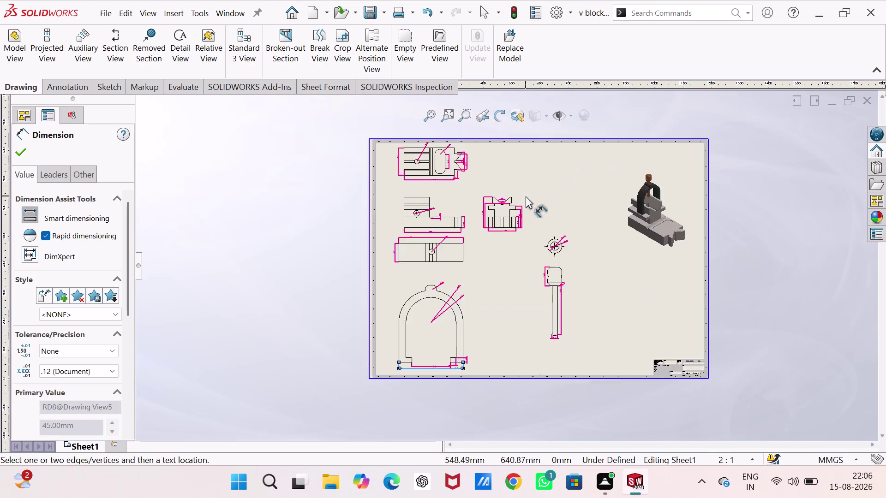
scroll(down, 3)
scroll(up, 3)
scroll(down, 3)
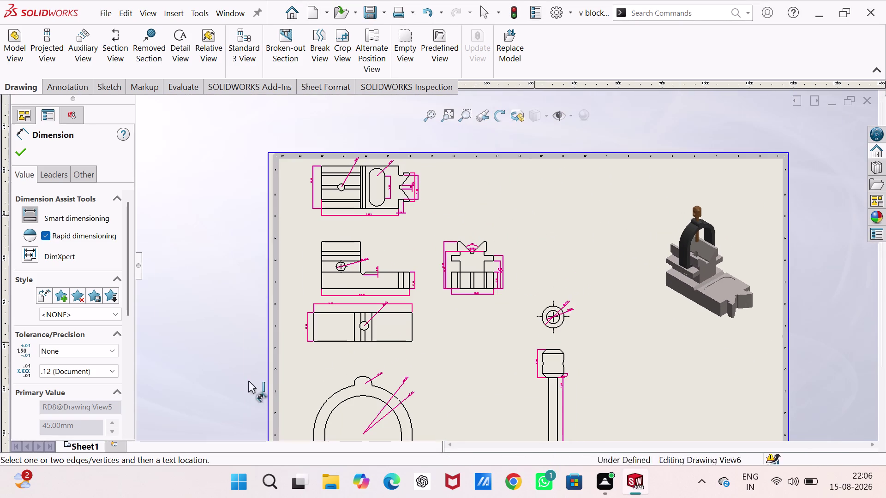
key(ctrl+s)
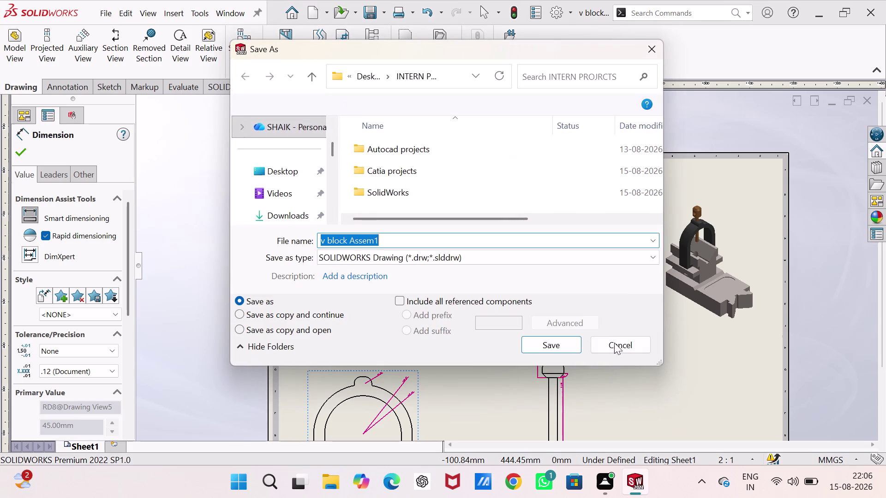
Save the drawing as 'v block Assem1' in Adobe PDF (*.pdf) format.
click(653, 250)
click(408, 306)
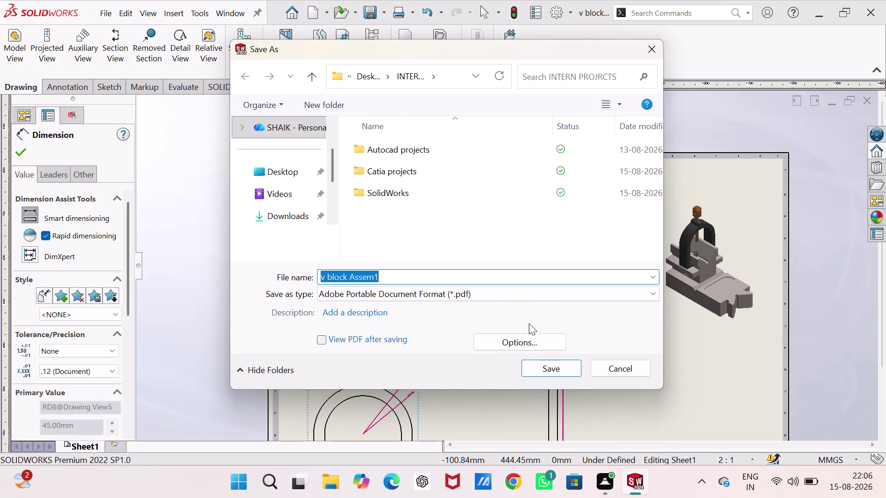
click(547, 375)
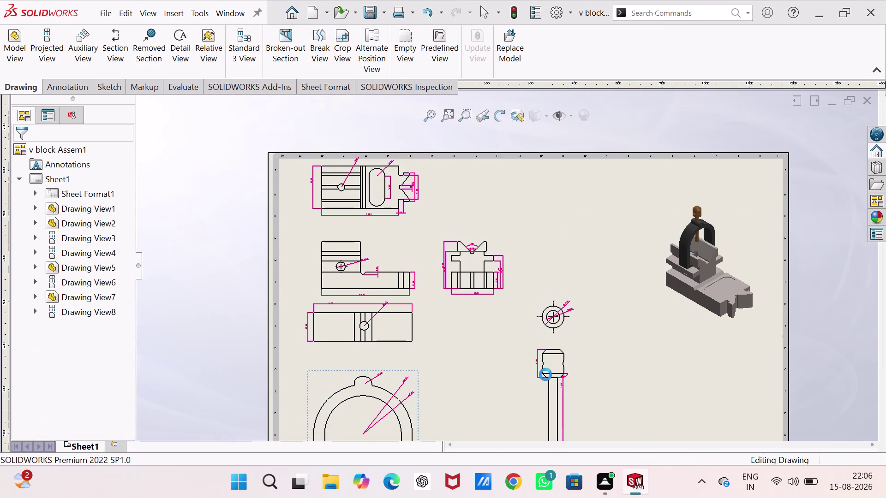